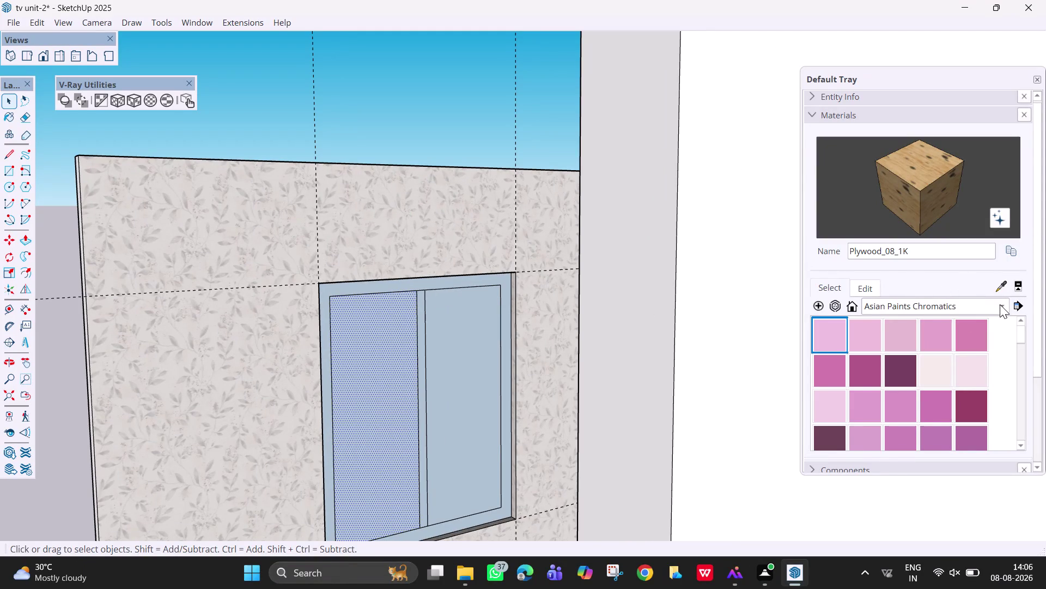
Load Glass_Sky Reflection_01 from the Glass collection as the paint material.
click(992, 308)
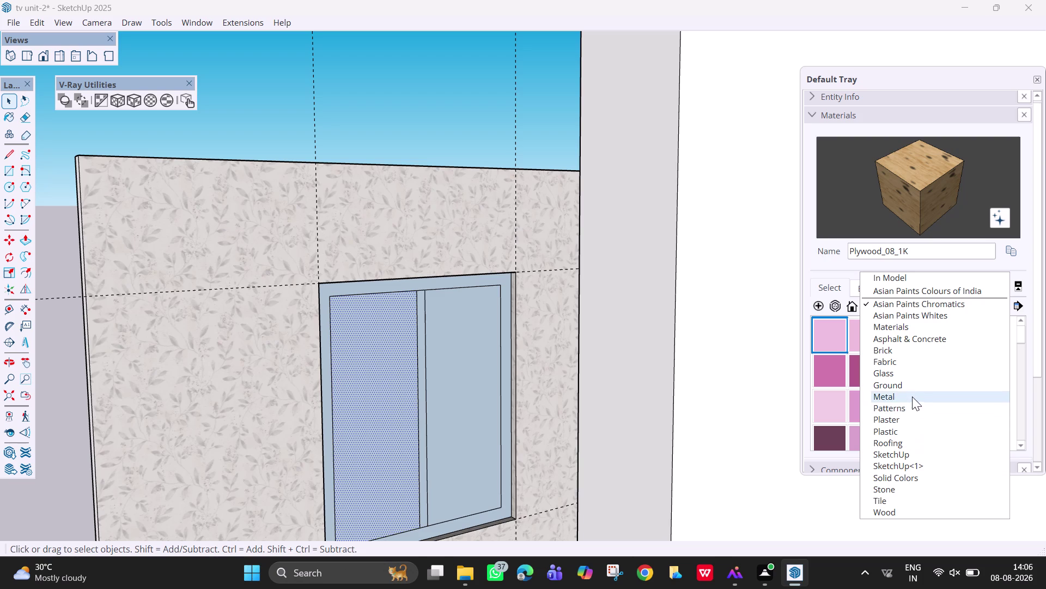
click(915, 372)
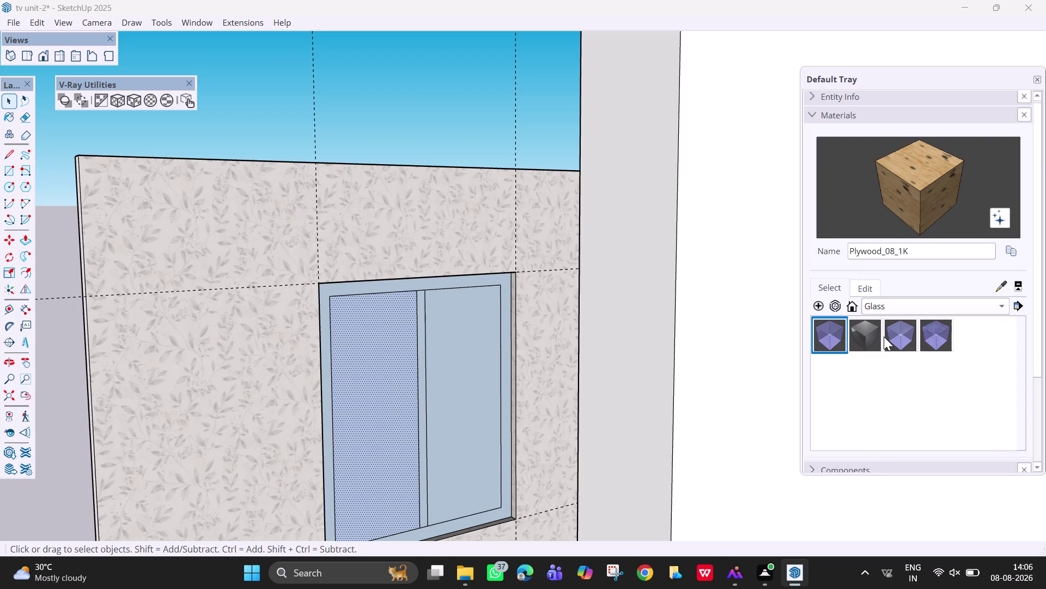
click(938, 341)
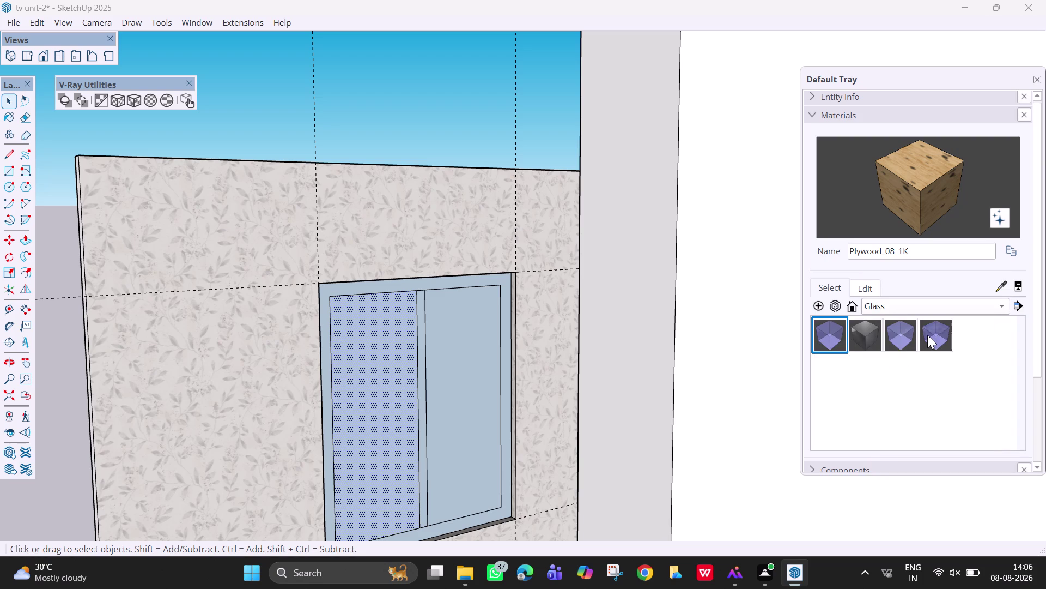
click(927, 334)
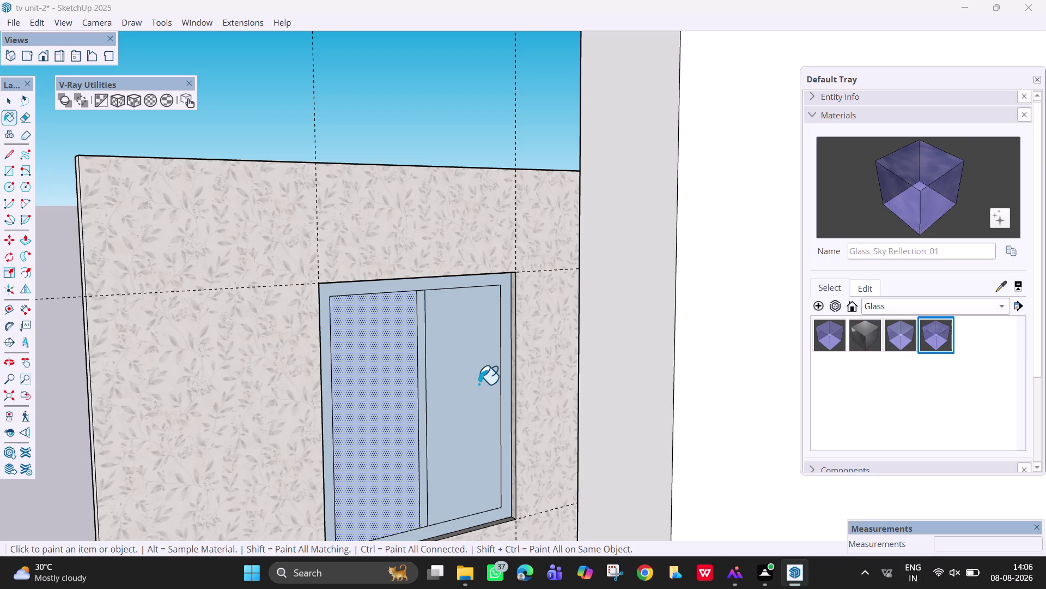
Paint the window panes with sky-reflection and basic glass, then safety glass on the left pane.
click(468, 381)
click(390, 389)
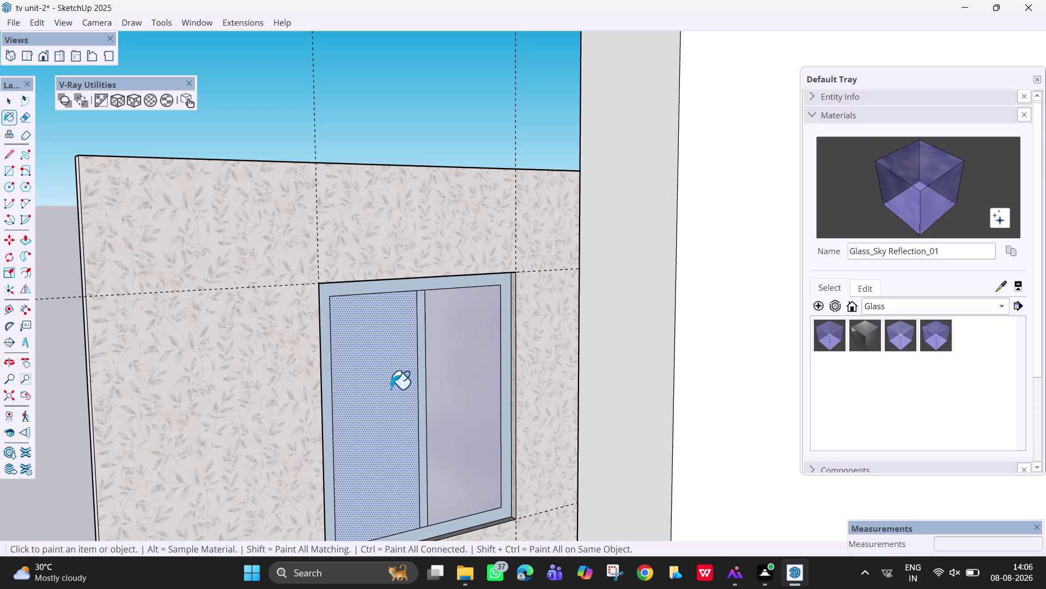
click(818, 336)
click(451, 383)
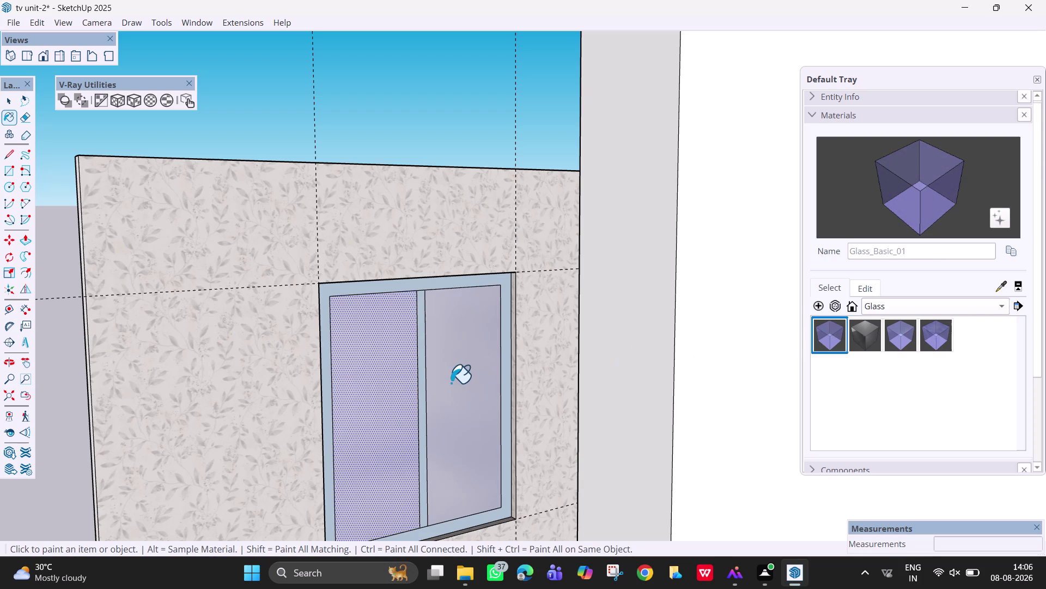
click(391, 406)
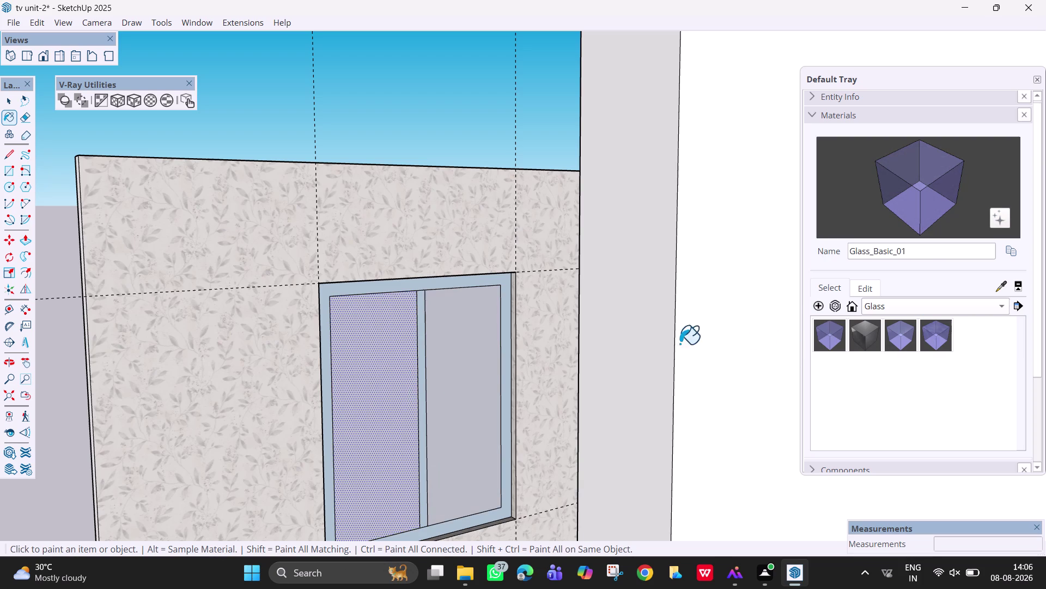
click(901, 340)
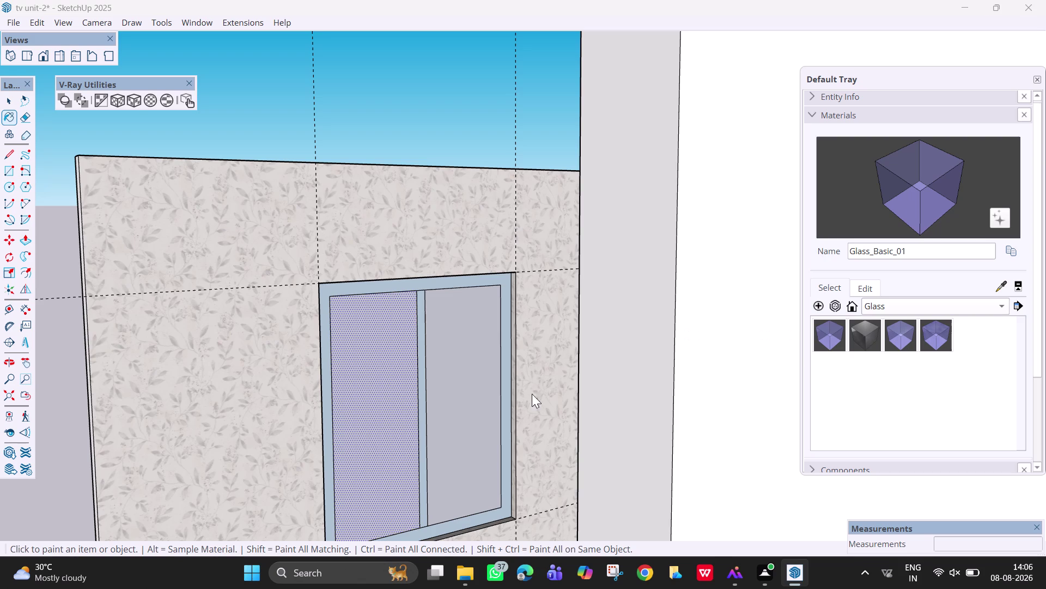
click(427, 408)
click(445, 420)
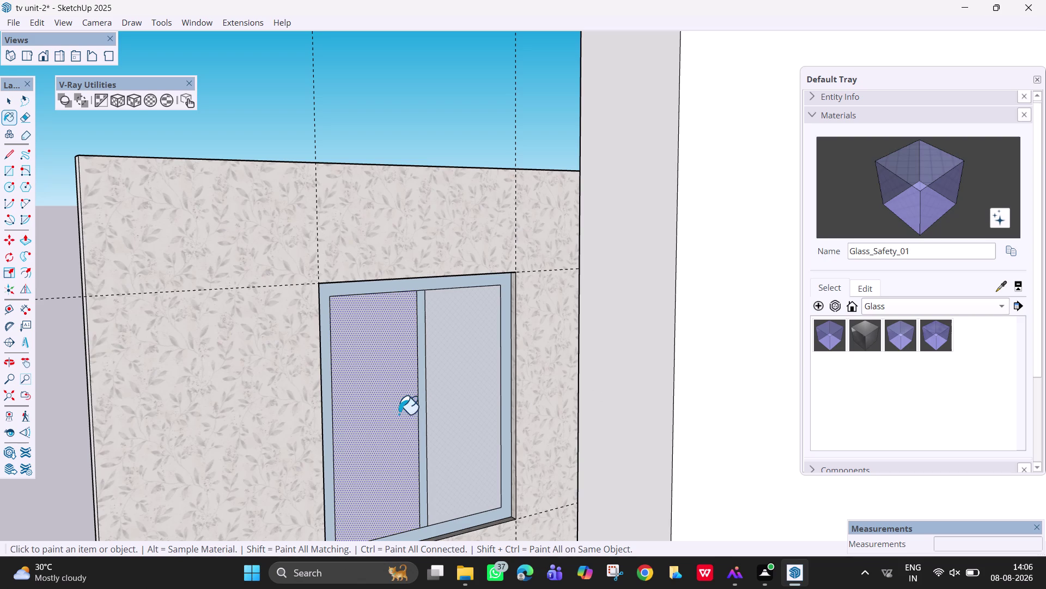
click(395, 412)
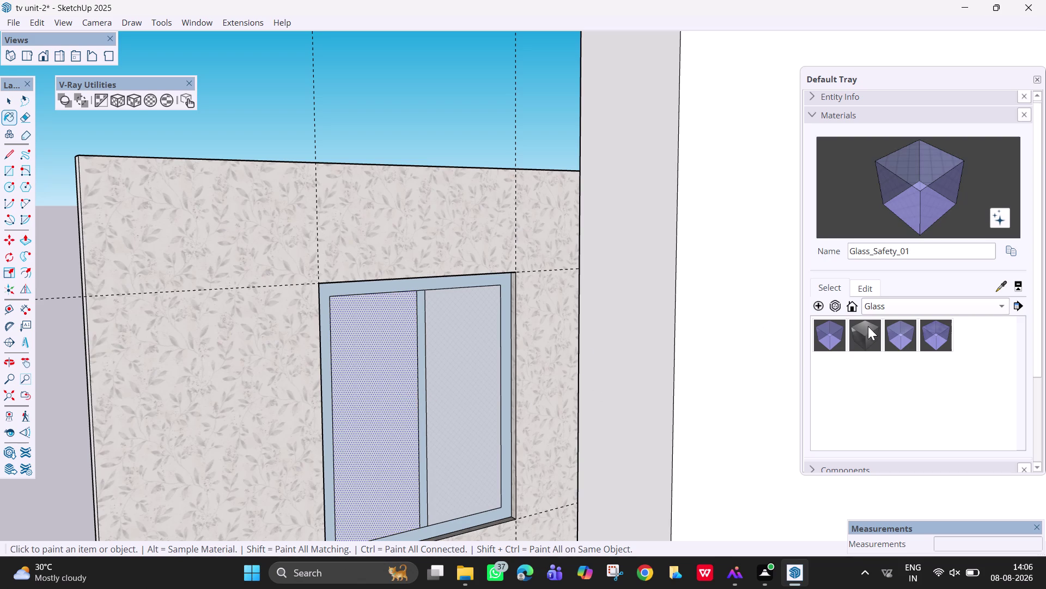
Try mirror glass on the right pane, then repaint it with Glass_Basic_01.
click(868, 326)
click(479, 370)
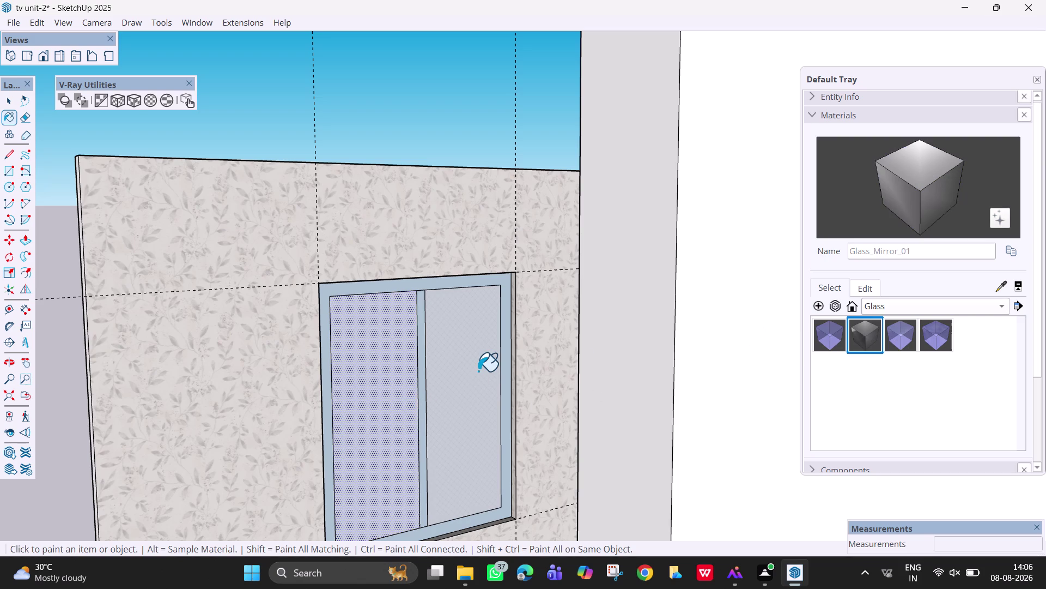
click(366, 401)
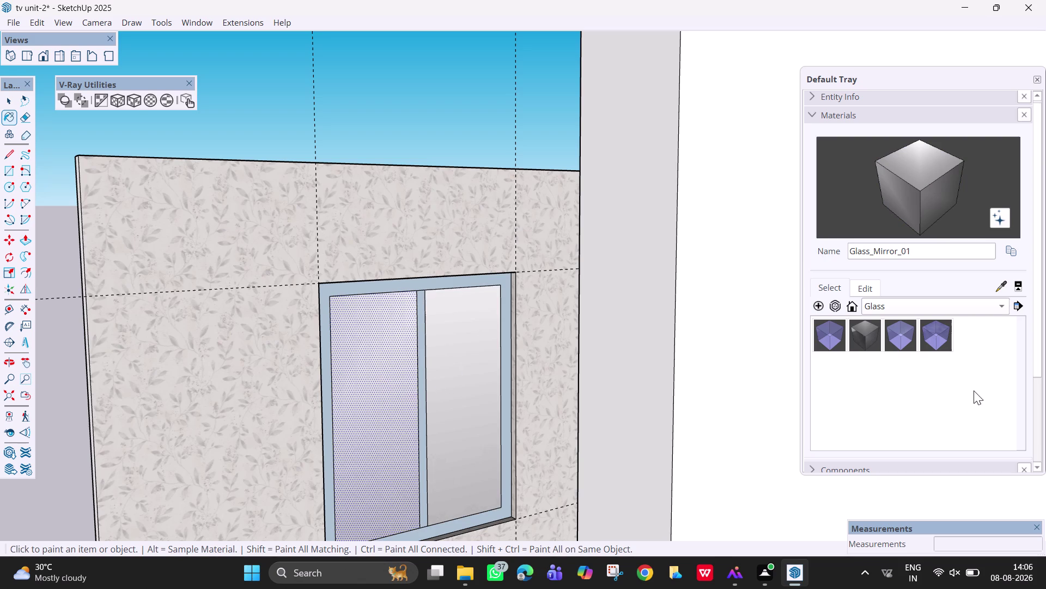
click(828, 341)
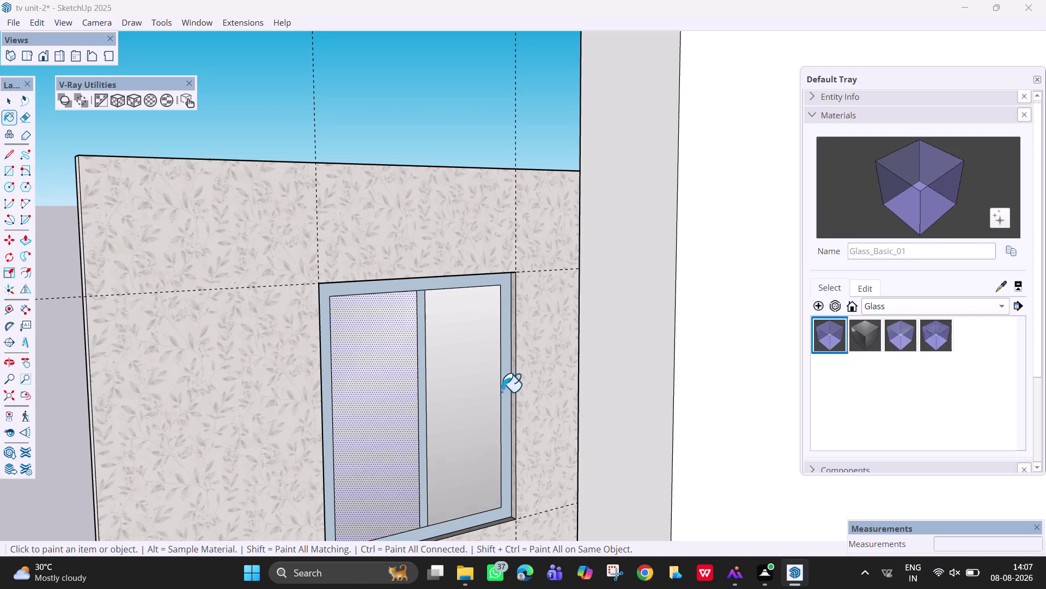
click(453, 404)
click(406, 405)
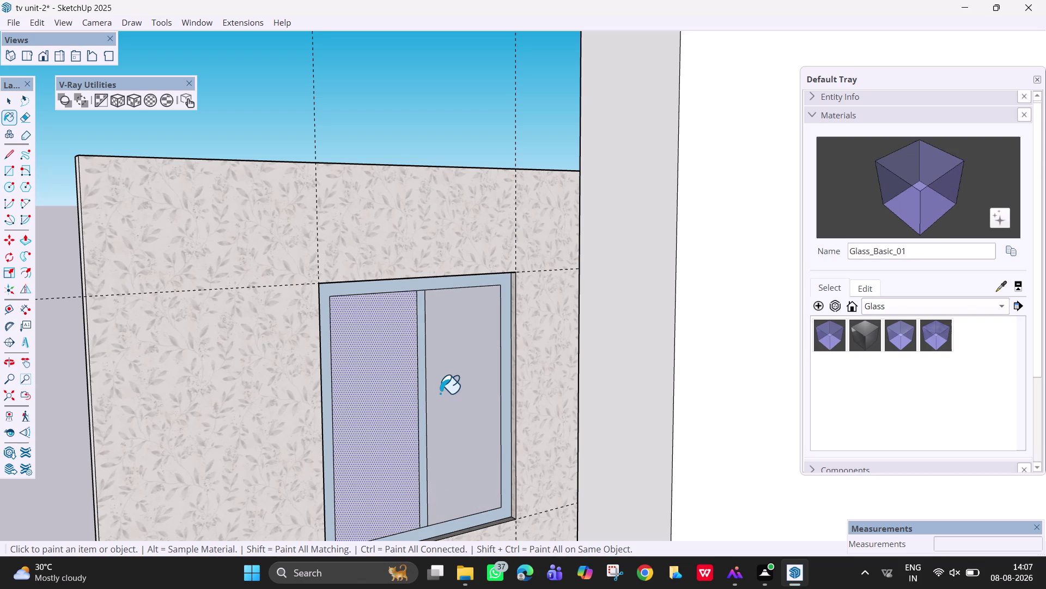
scroll(down, 3)
Switch back to Select and orbit toward the window jamb.
middle_drag(445, 391, 514, 431)
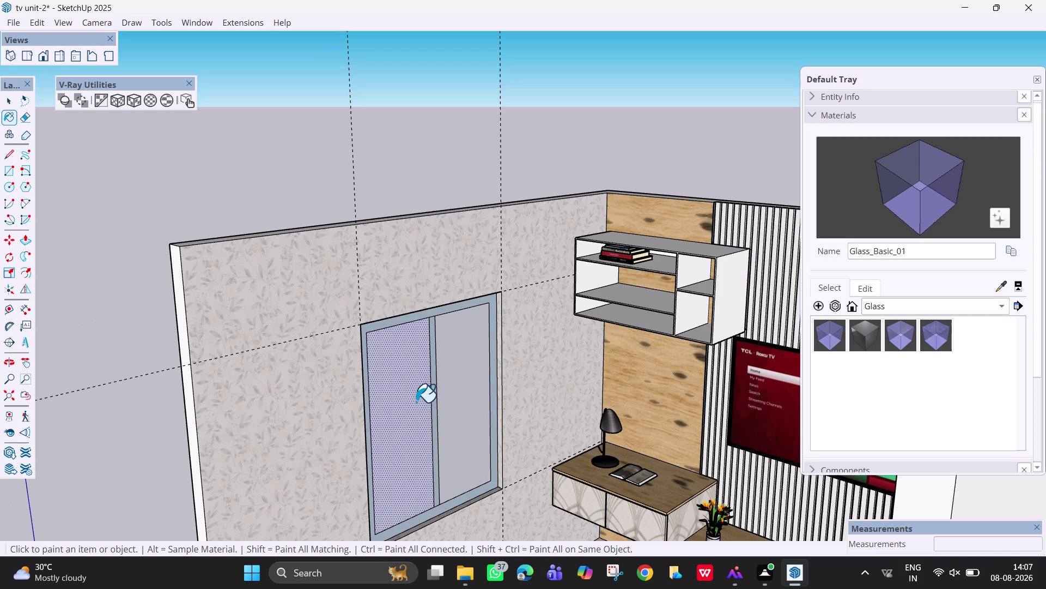
key(space)
middle_drag(434, 409, 561, 448)
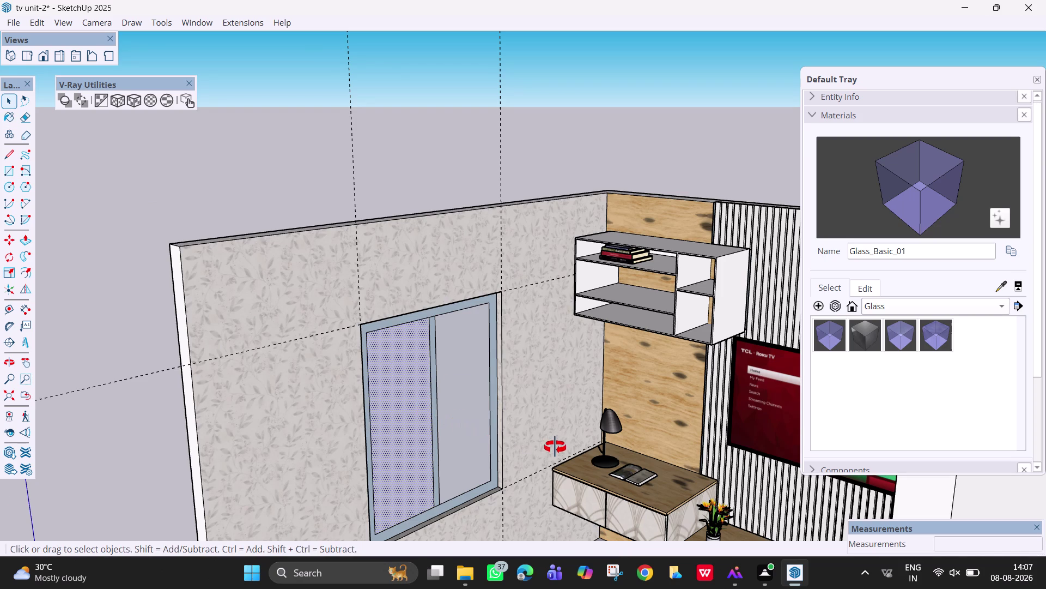
middle_drag(561, 448, 586, 456)
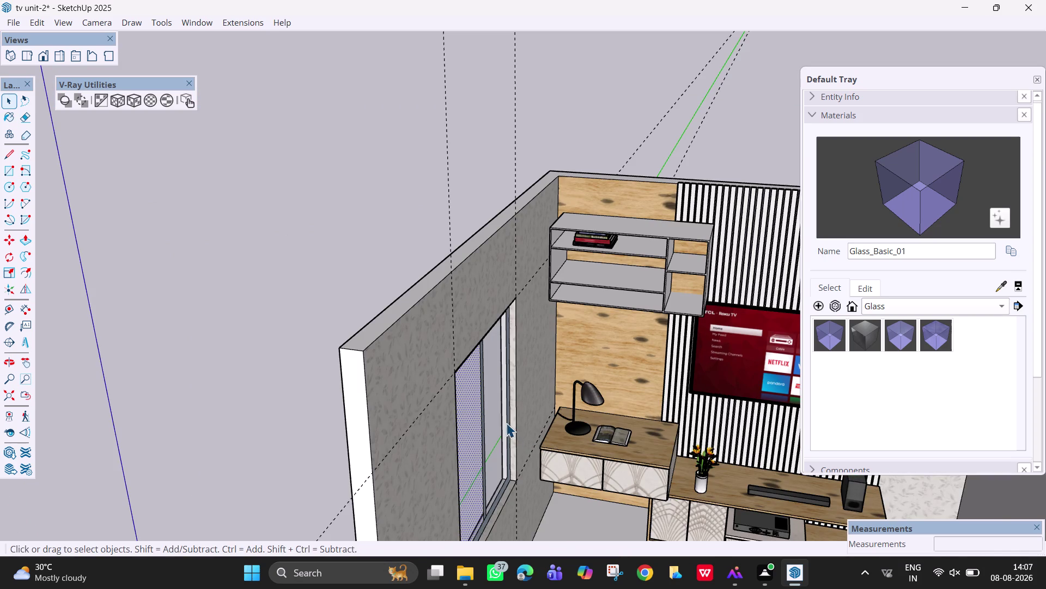
scroll(up, 3)
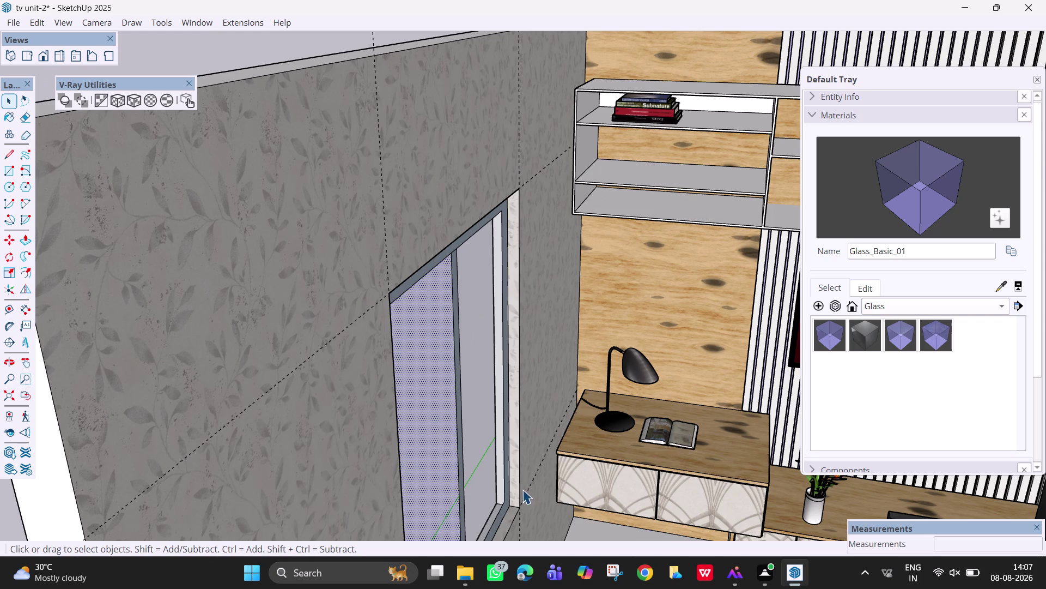
Push one window pane back 1" and repeat the same depth on the other pane.
key(p)
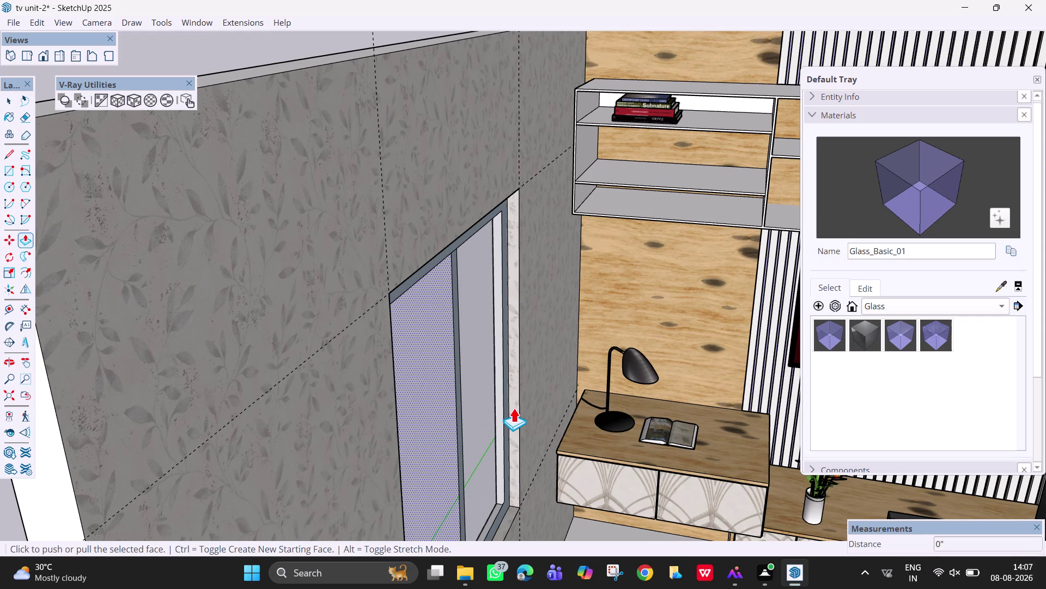
middle_drag(504, 383, 441, 346)
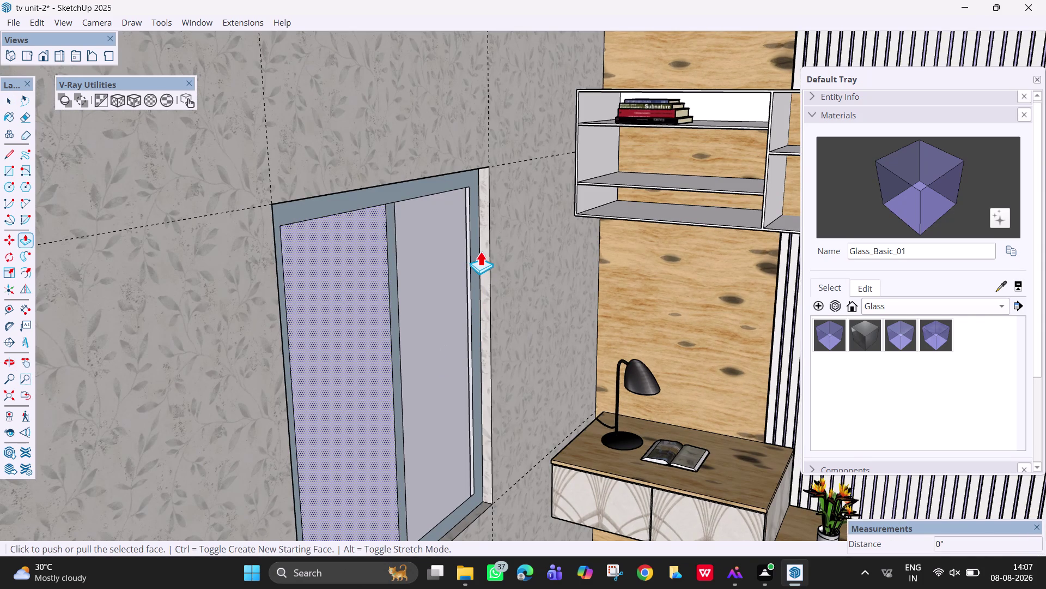
key(Escape)
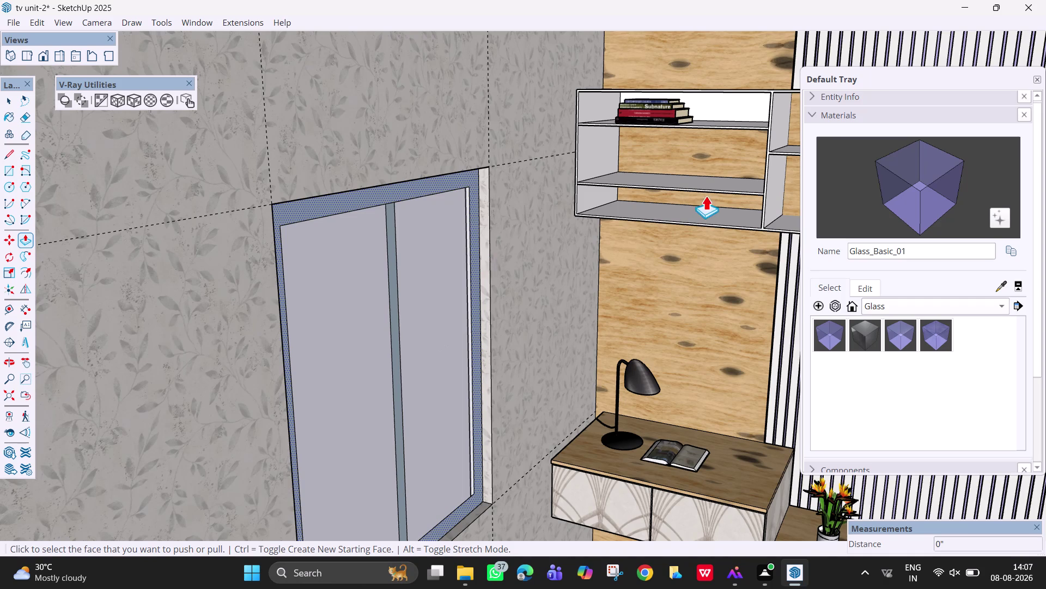
scroll(up, 3)
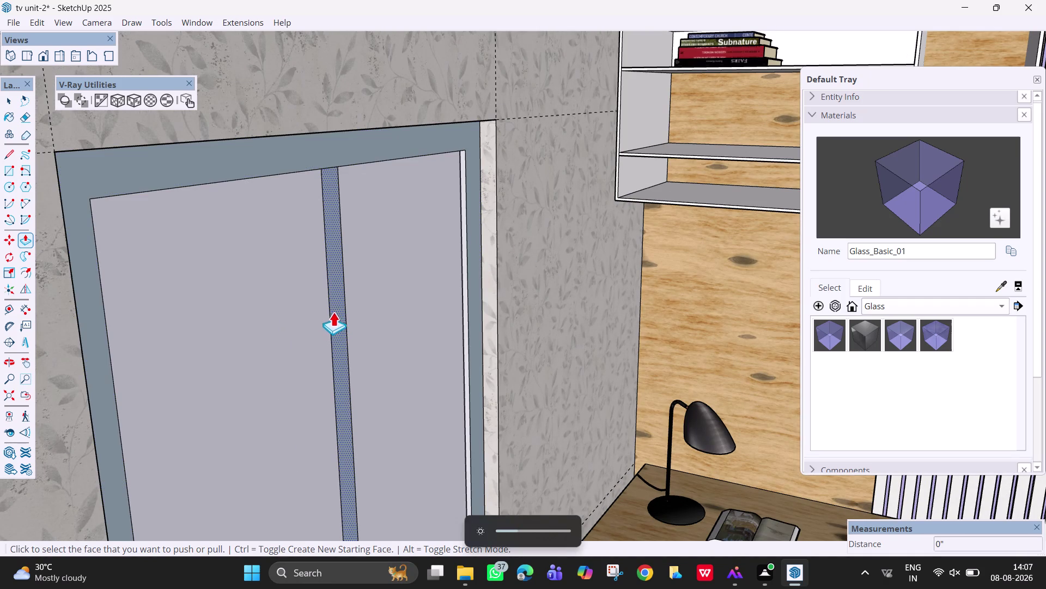
click(403, 137)
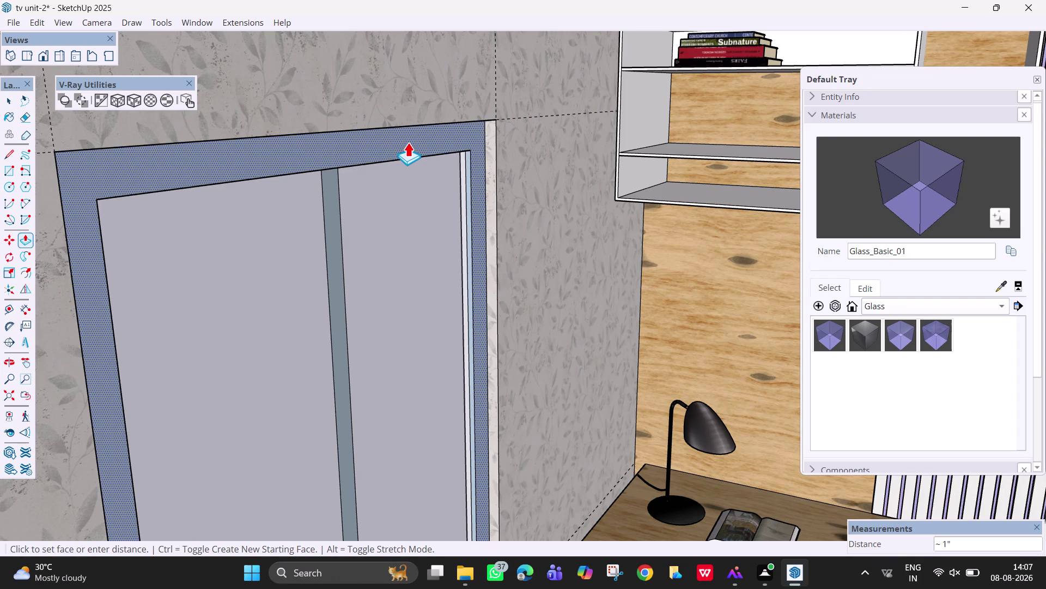
key(1)
key(Return)
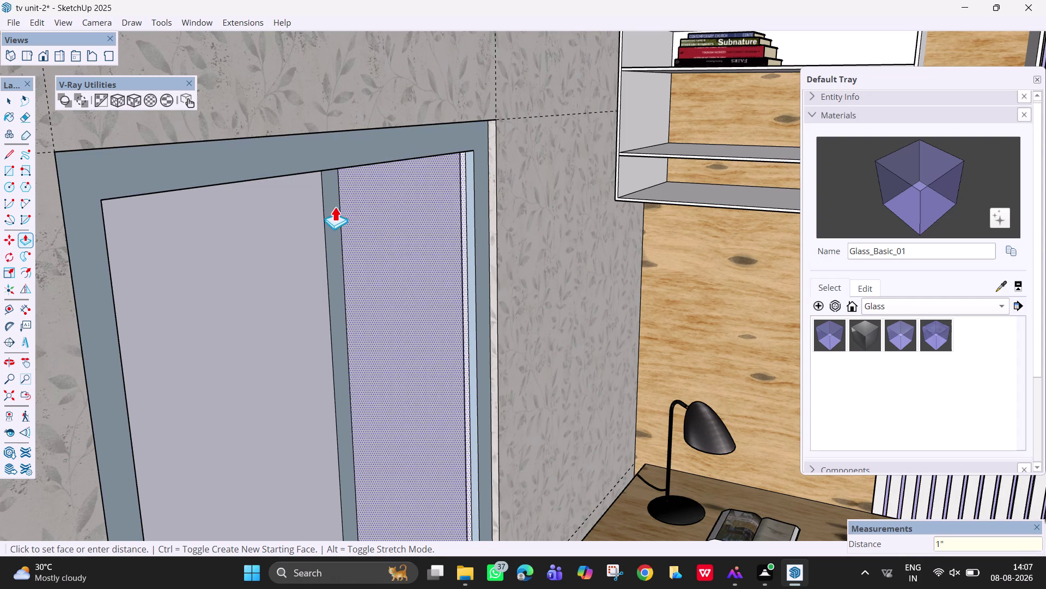
double_click(332, 217)
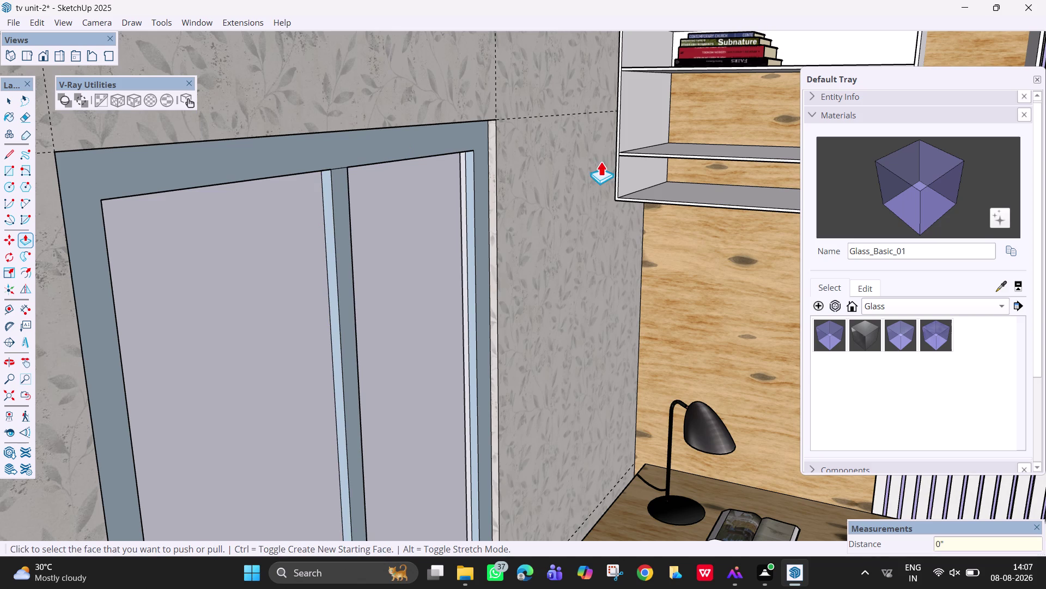
scroll(down, 3)
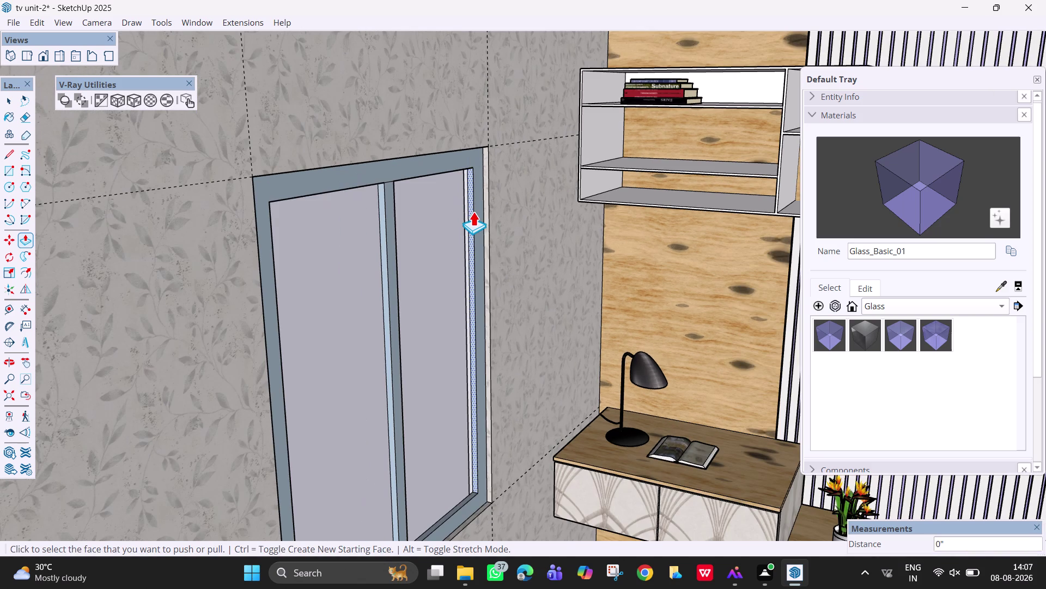
scroll(down, 3)
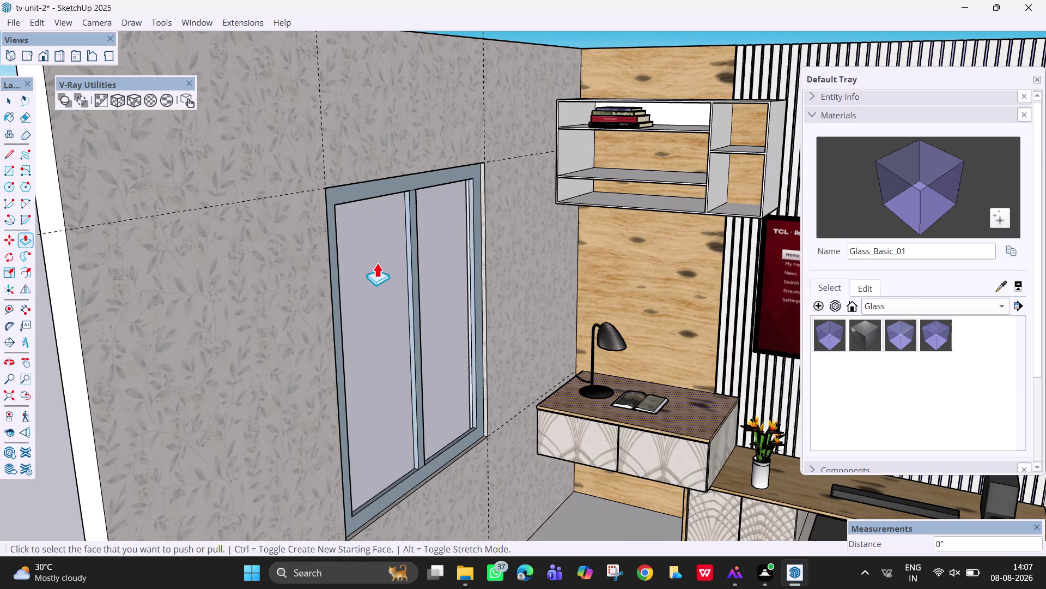
middle_drag(396, 283, 603, 352)
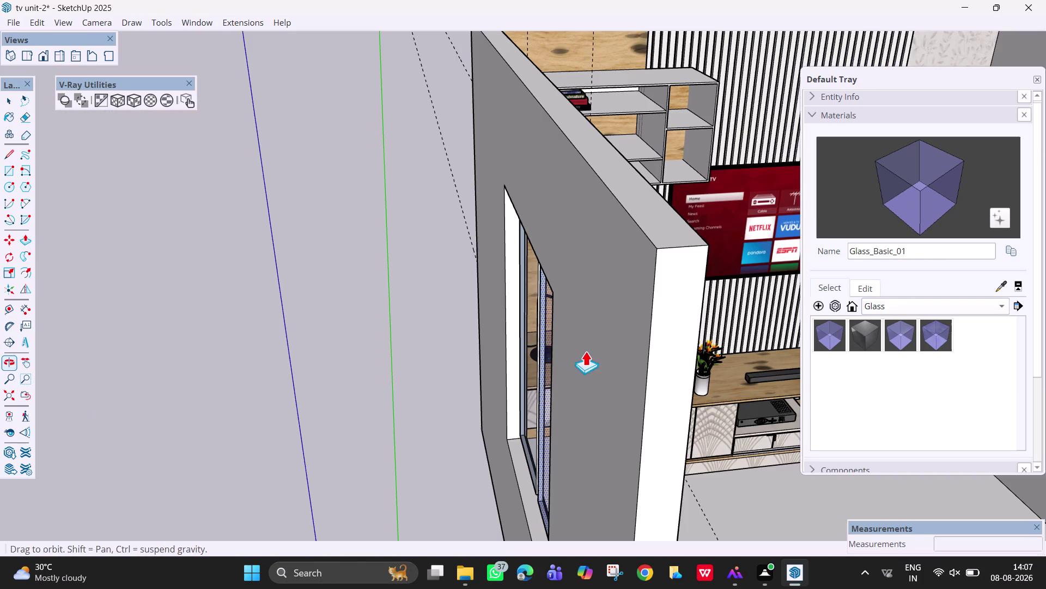
From outside, extrude the frame's inner edge and another frame face by 1".
middle_drag(525, 321, 637, 338)
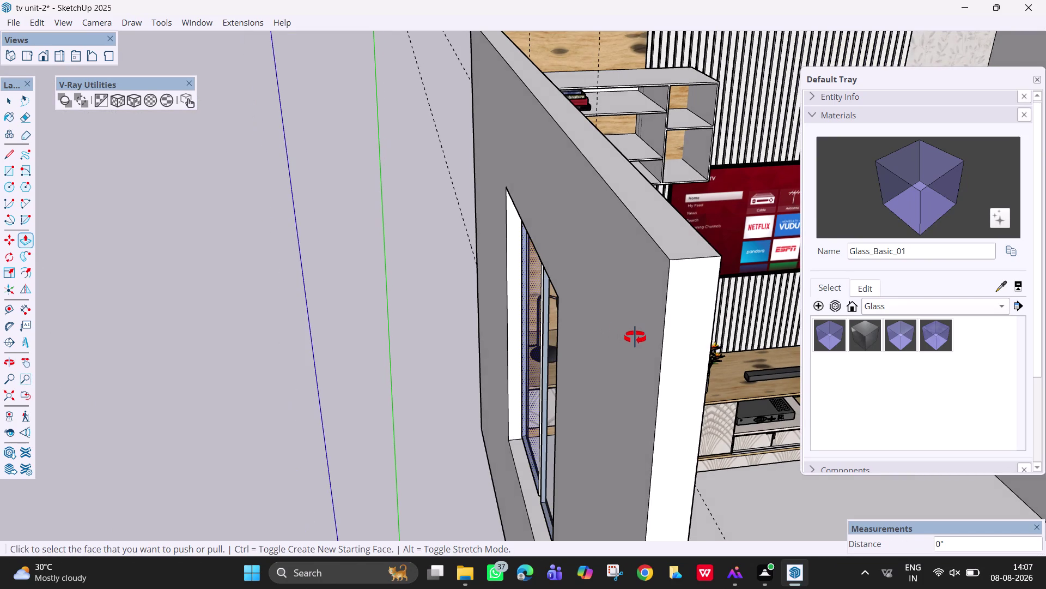
middle_drag(637, 339, 656, 338)
scroll(up, 3)
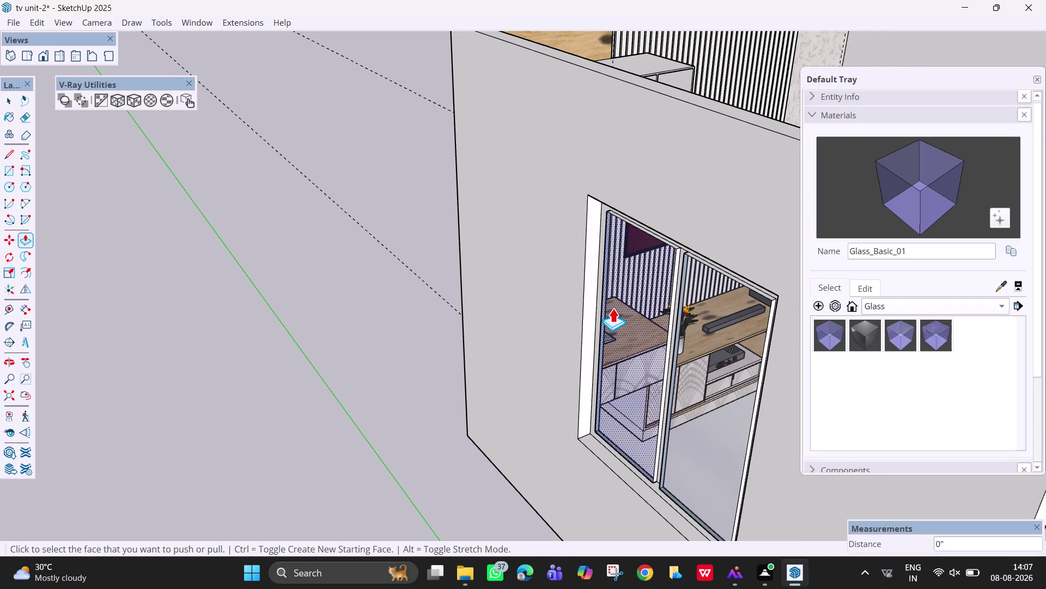
scroll(up, 3)
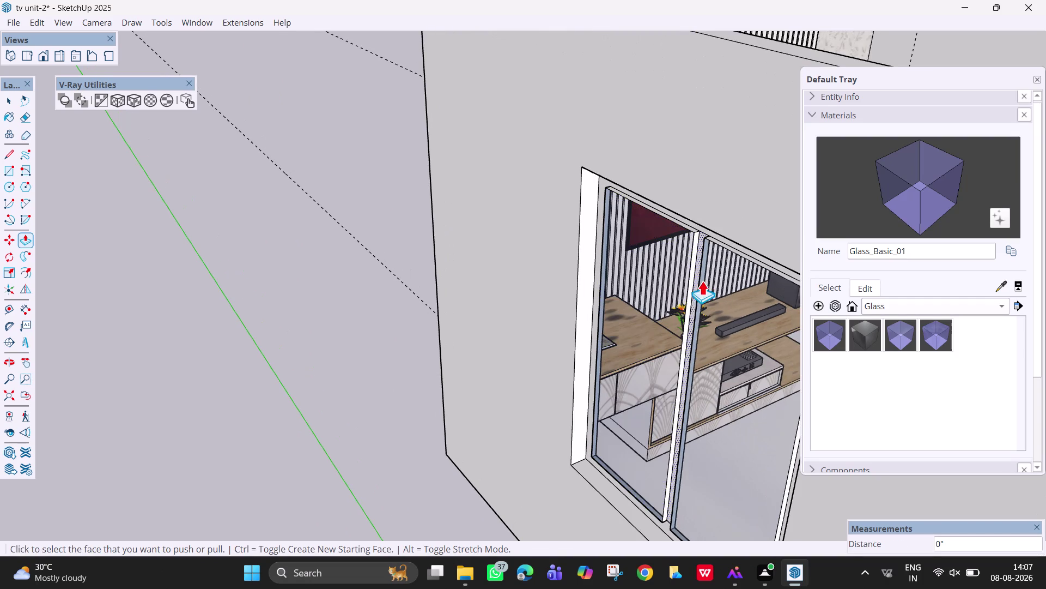
click(592, 441)
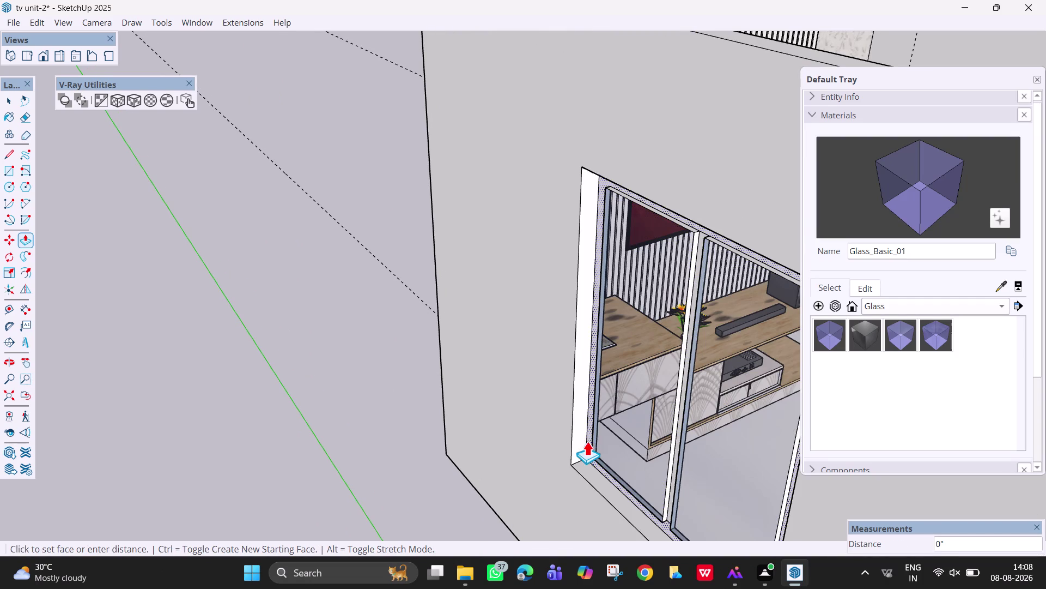
key(1)
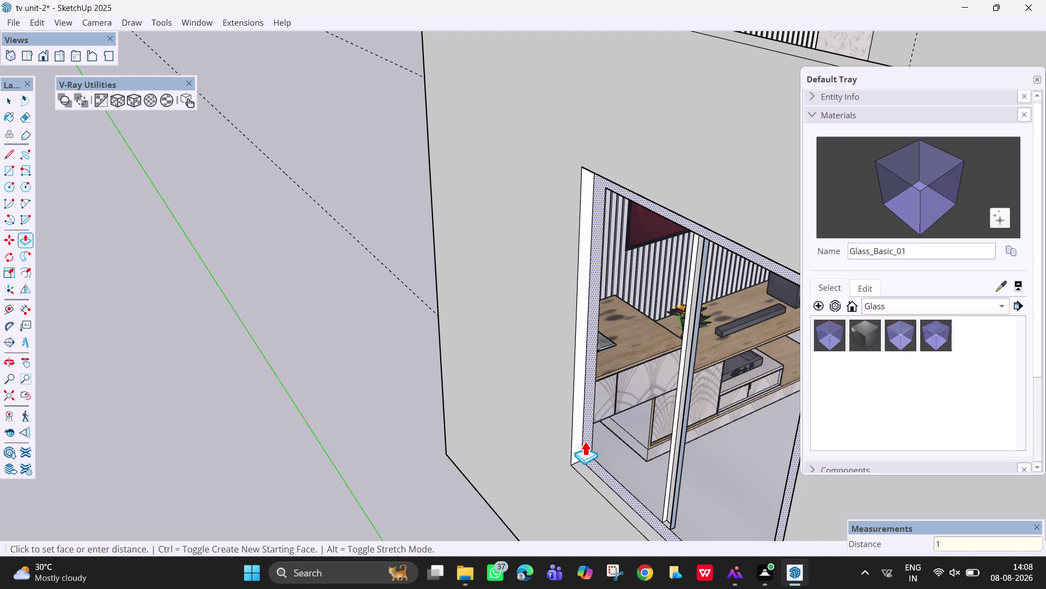
key(Return)
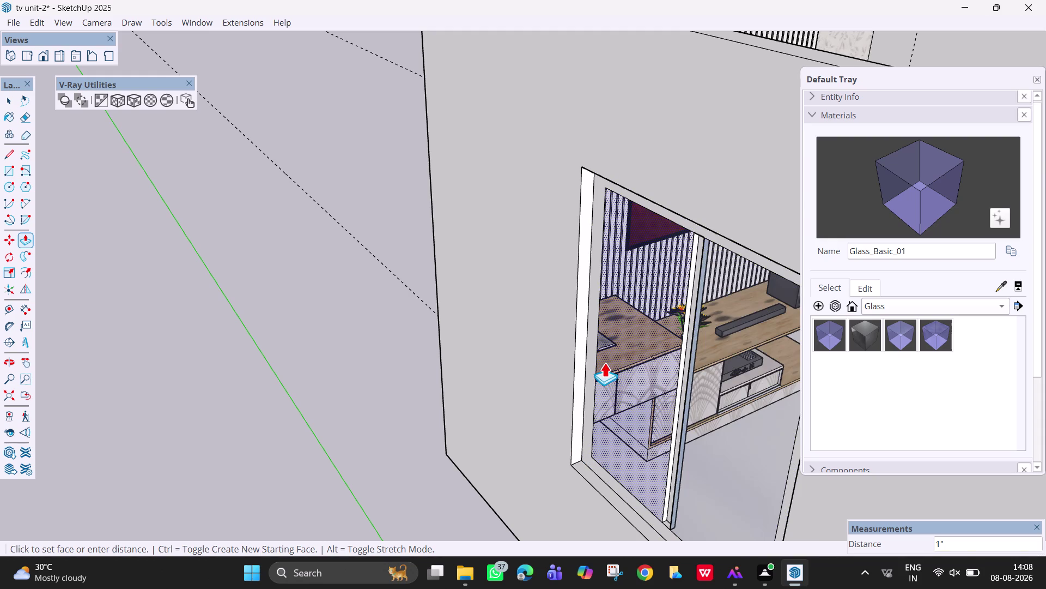
middle_drag(604, 360, 697, 347)
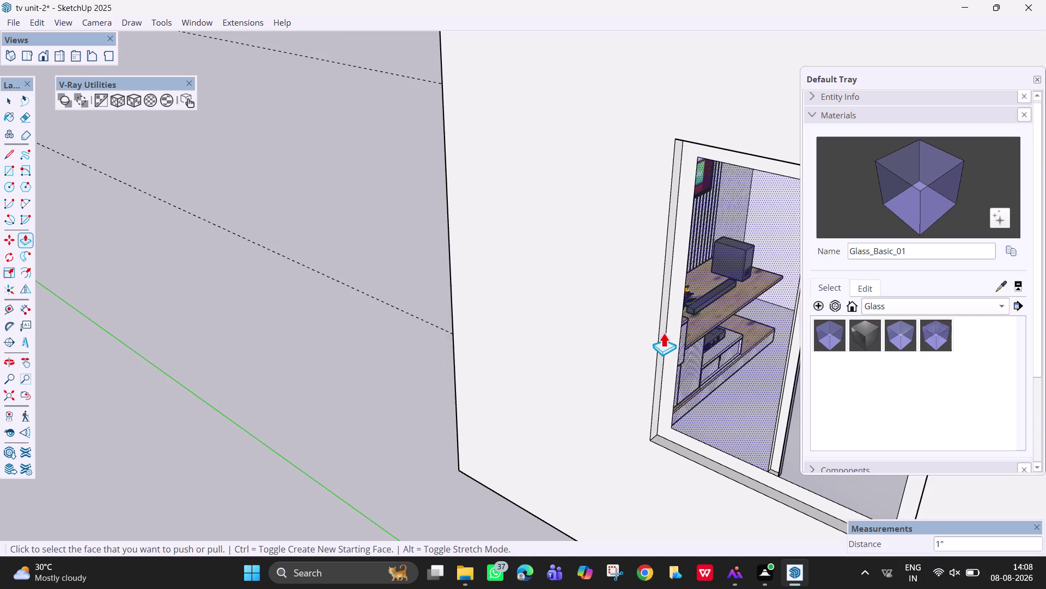
click(668, 398)
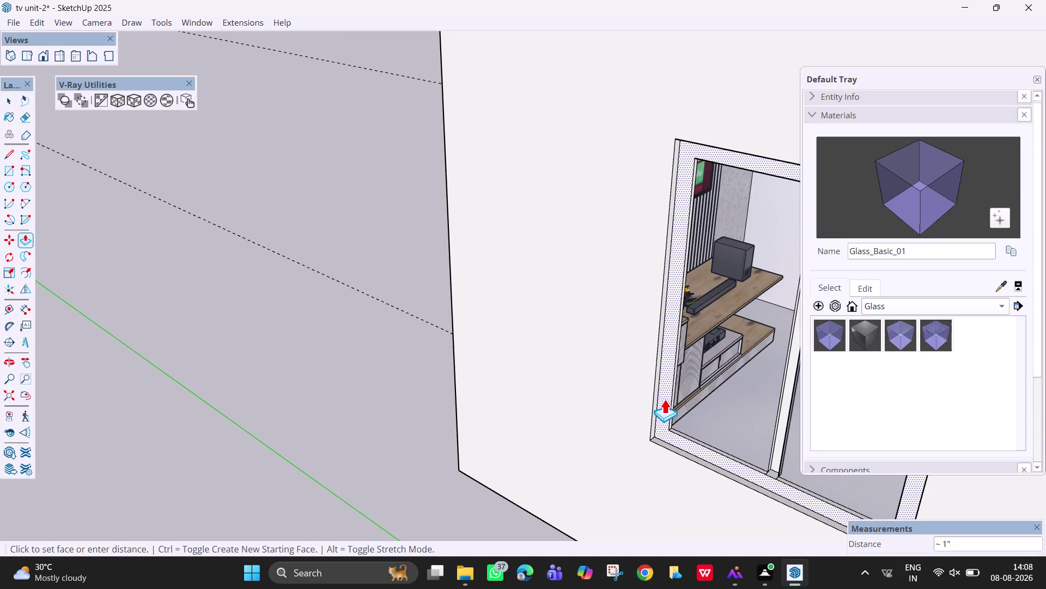
key(1)
key(Return)
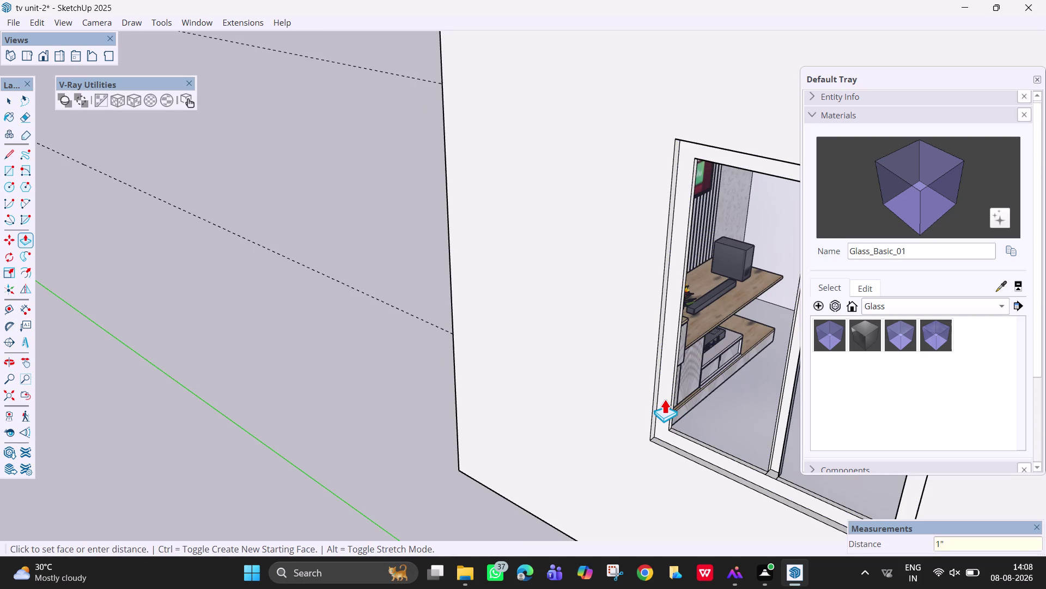
Extrude the lower right frame edge 1", then undo the repeated sill extrusions.
click(778, 439)
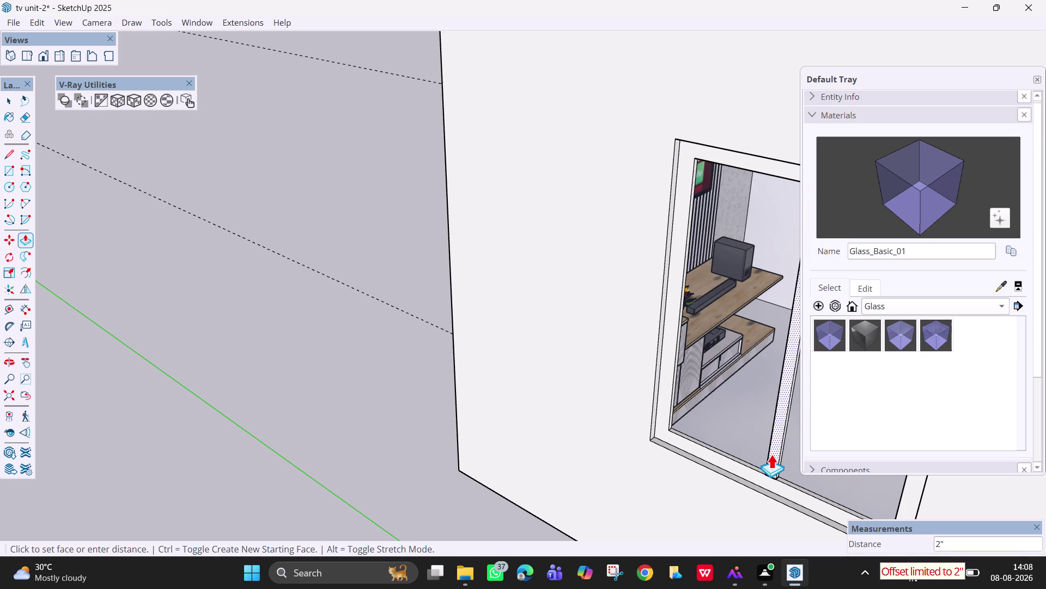
key(1)
key(Return)
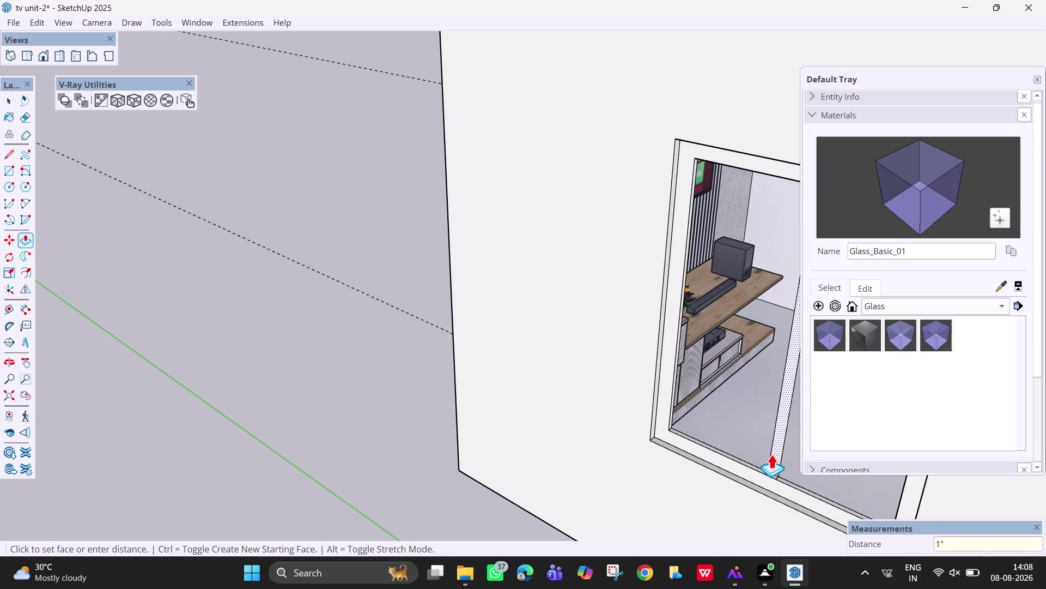
double_click(733, 458)
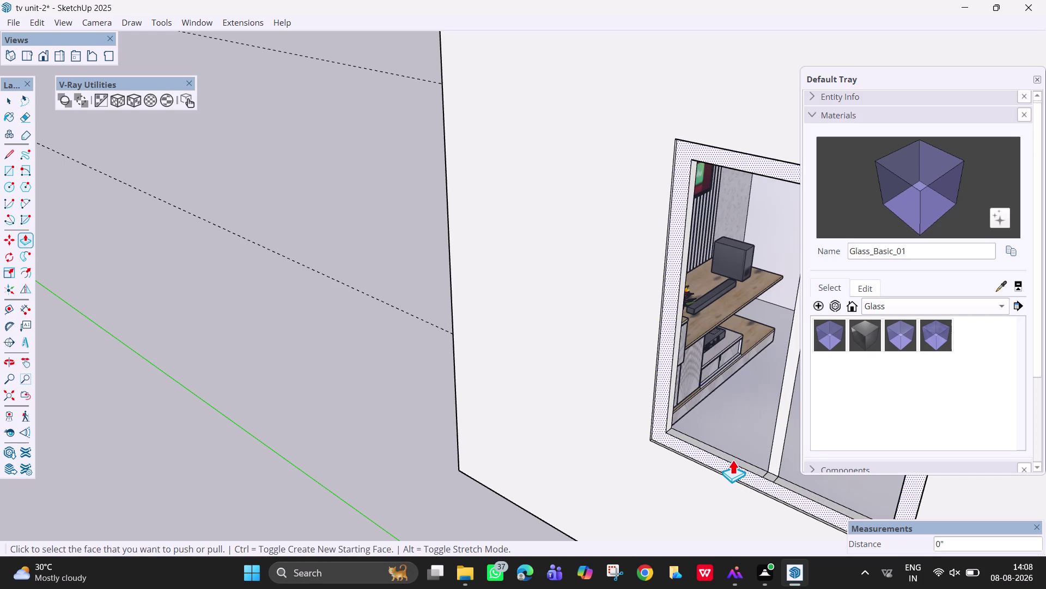
double_click(732, 459)
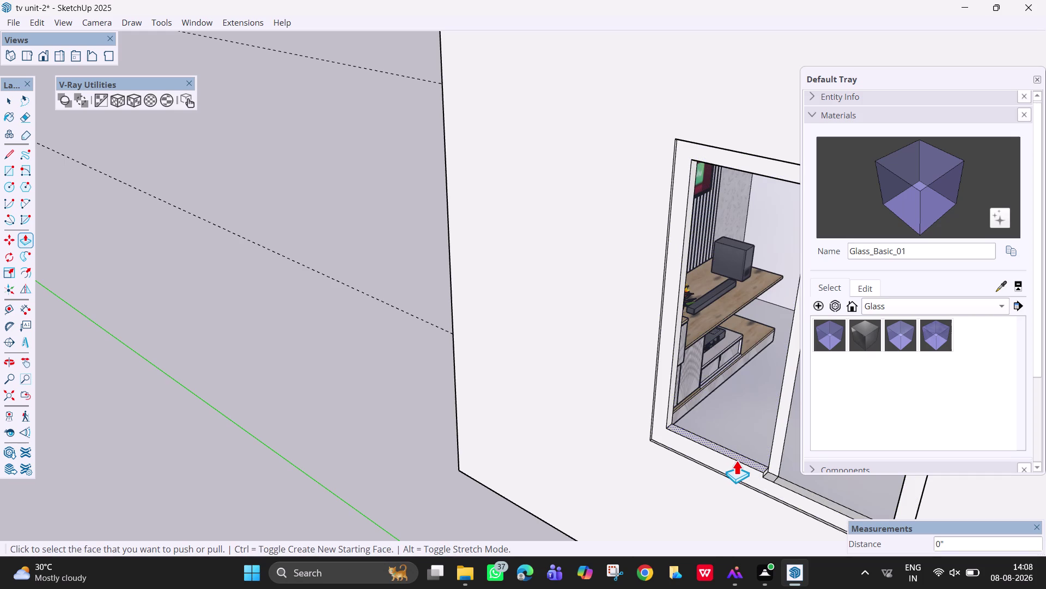
key(ctrl+z)
key(ctrl+z)
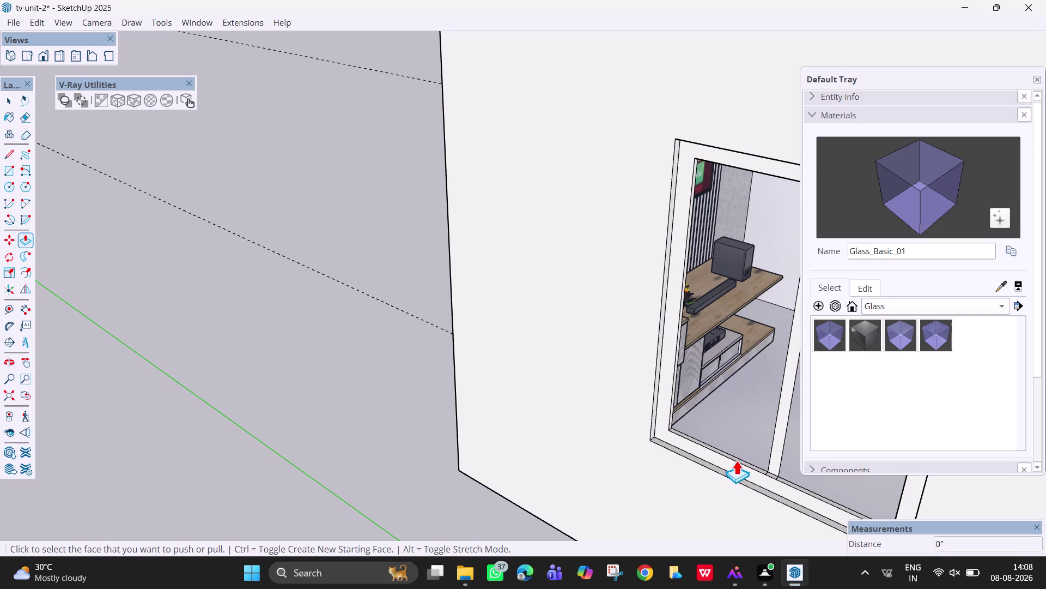
key(ctrl+z)
key(ctrl+z)
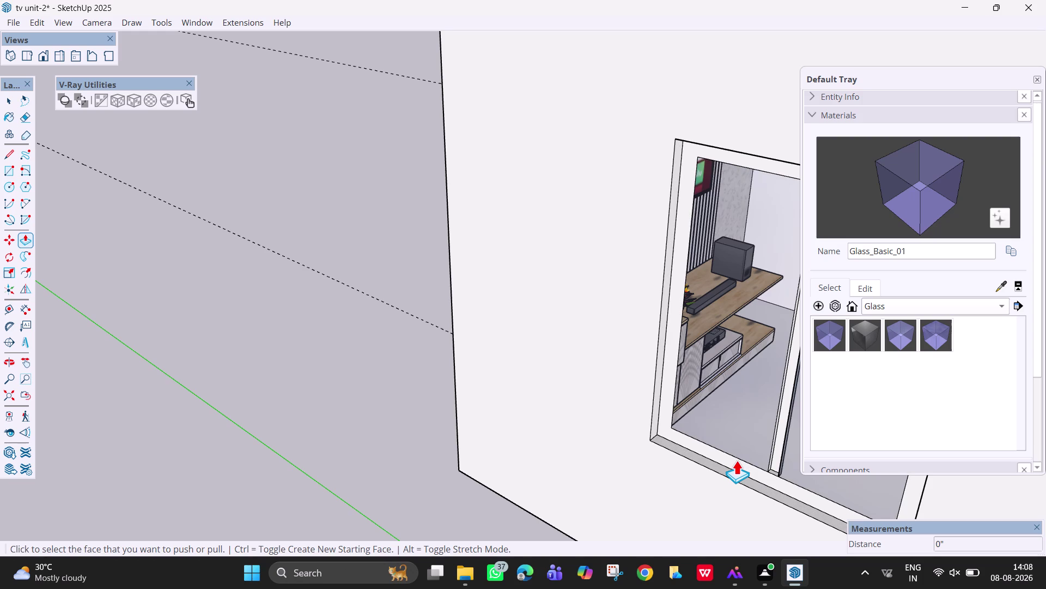
key(ctrl+z)
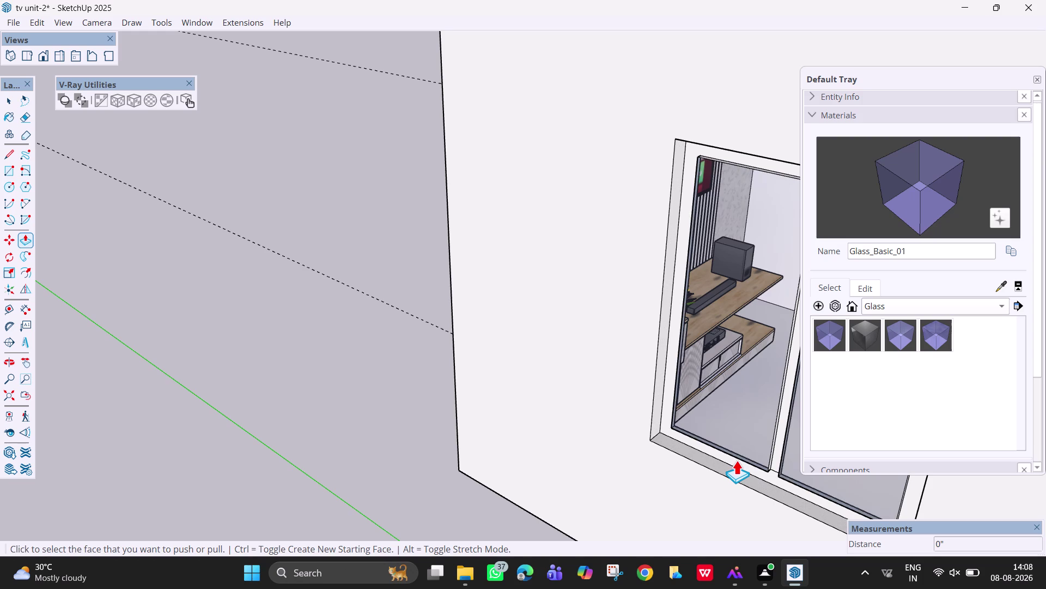
Push/pull the remaining frame edge to its depth.
click(668, 373)
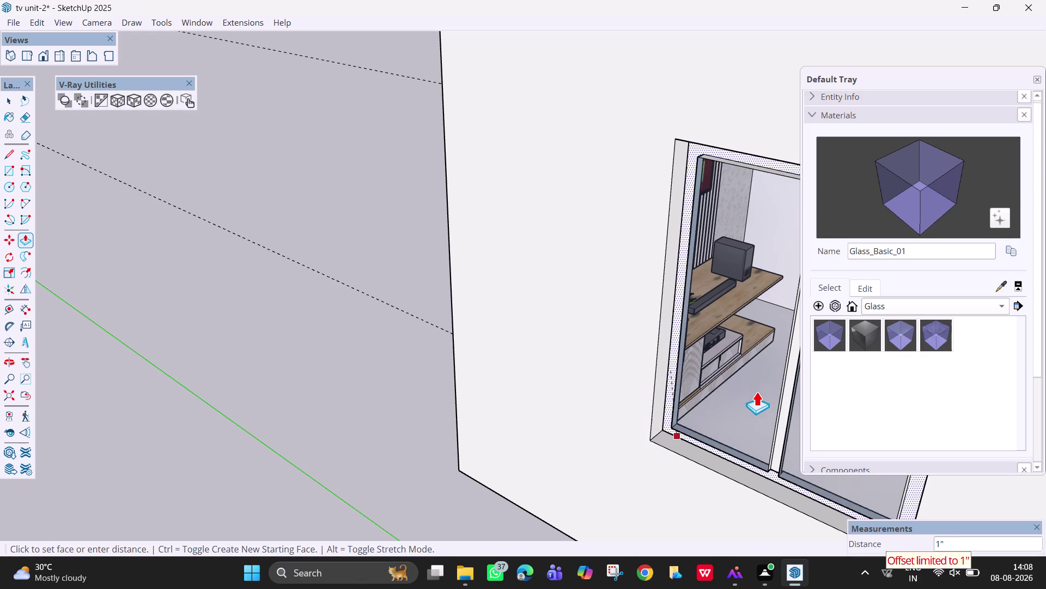
click(648, 406)
key(Escape)
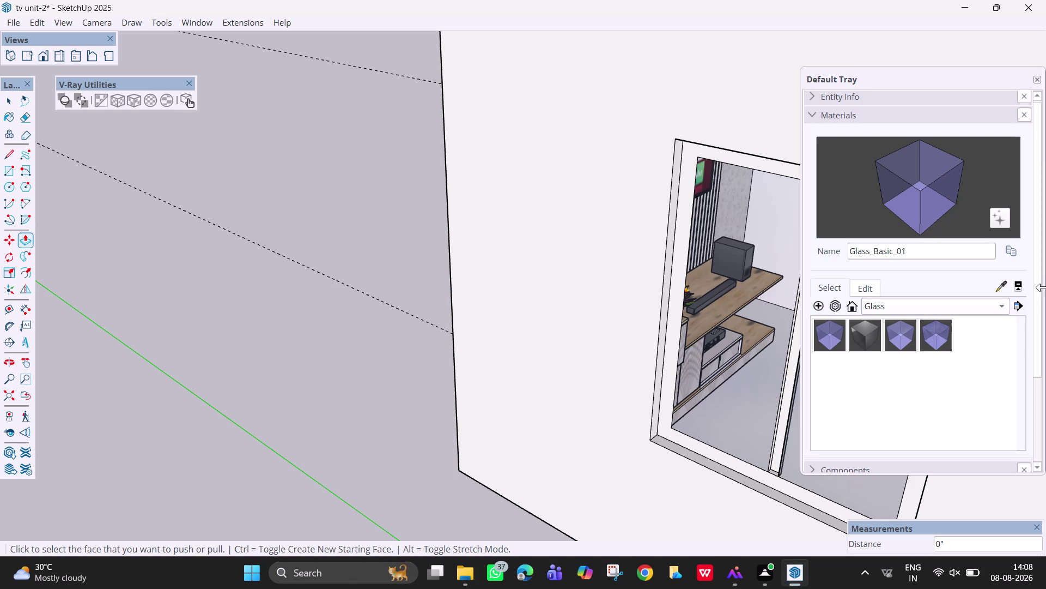
click(1038, 79)
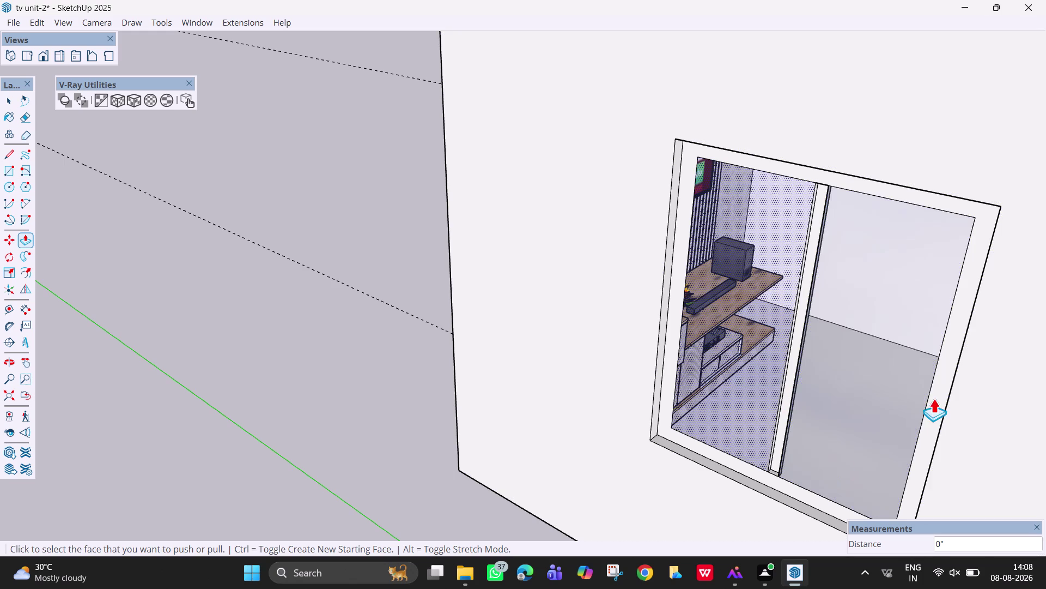
scroll(down, 3)
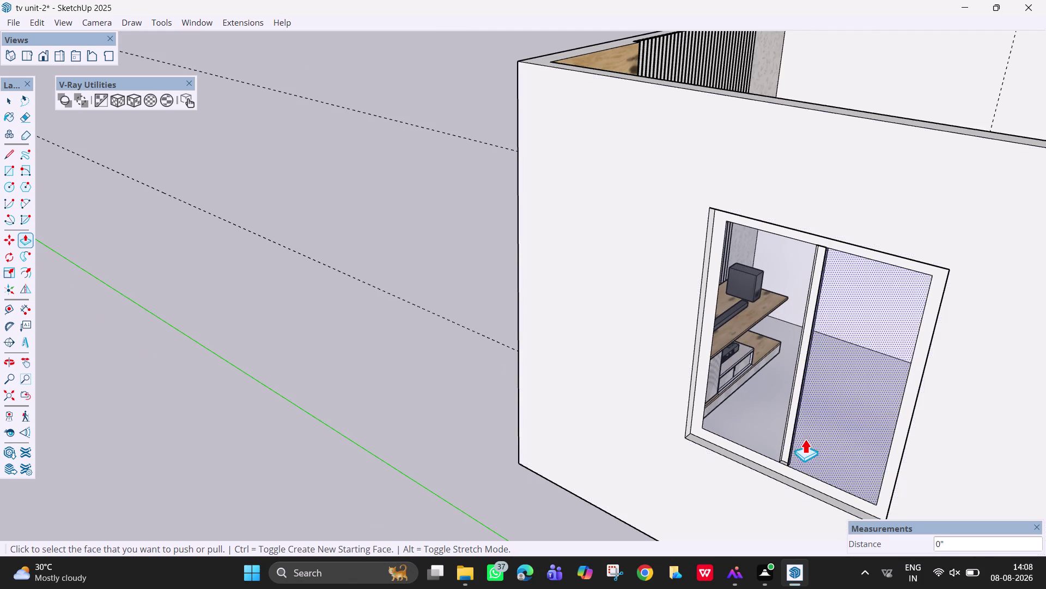
Orbit to the window's other side and extrude the middle divider 1".
middle_drag(803, 440, 917, 495)
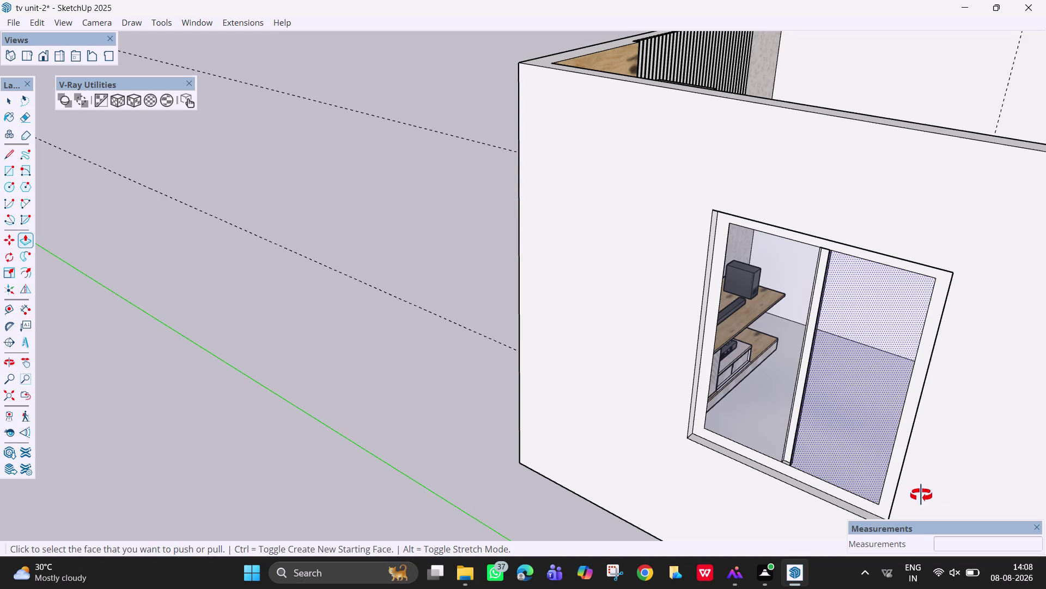
middle_drag(918, 495, 935, 488)
scroll(up, 3)
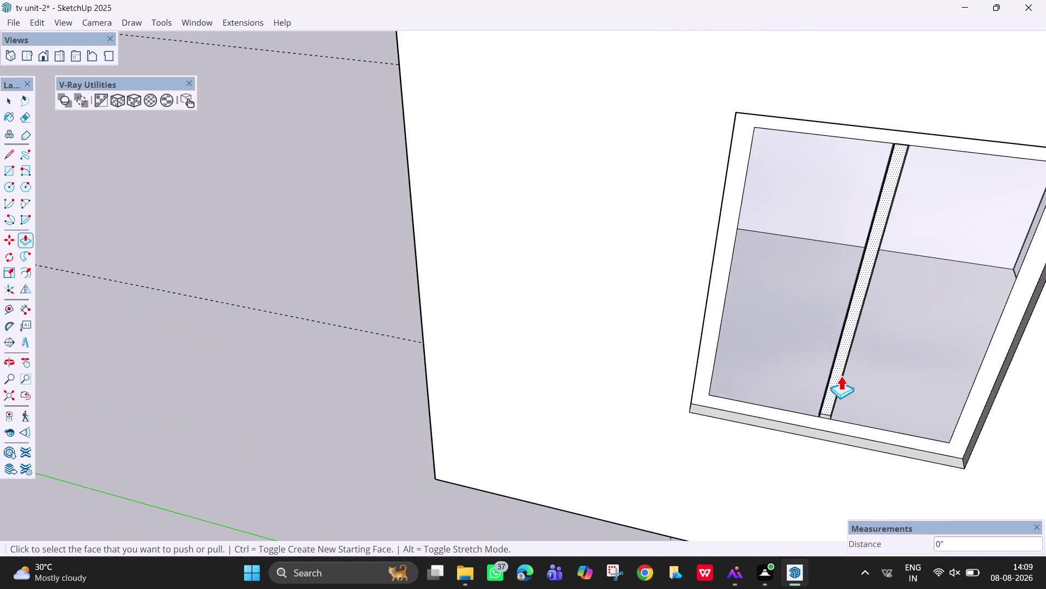
click(875, 234)
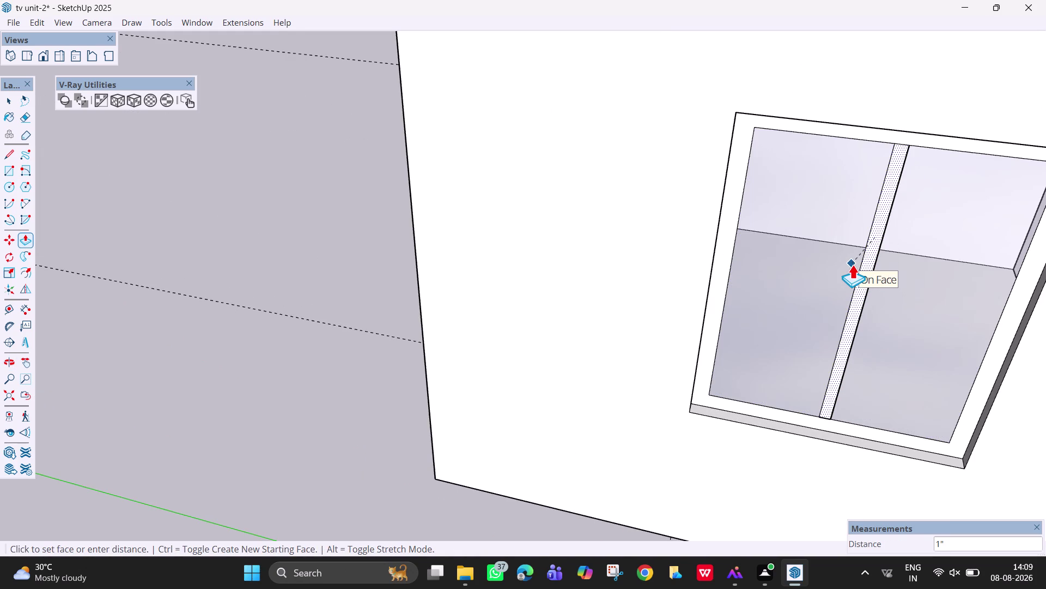
click(853, 263)
scroll(down, 3)
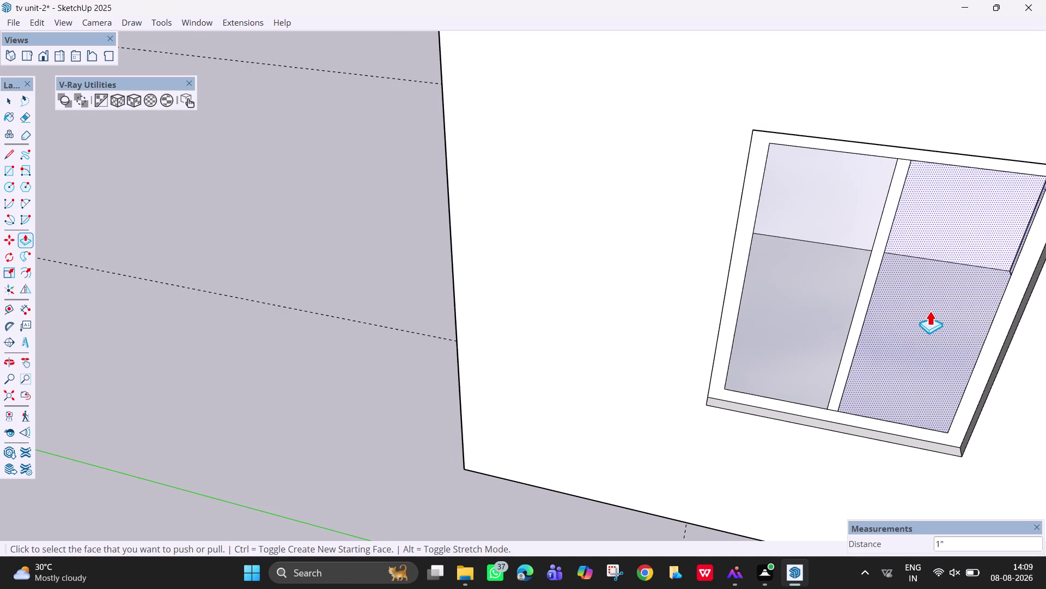
scroll(down, 3)
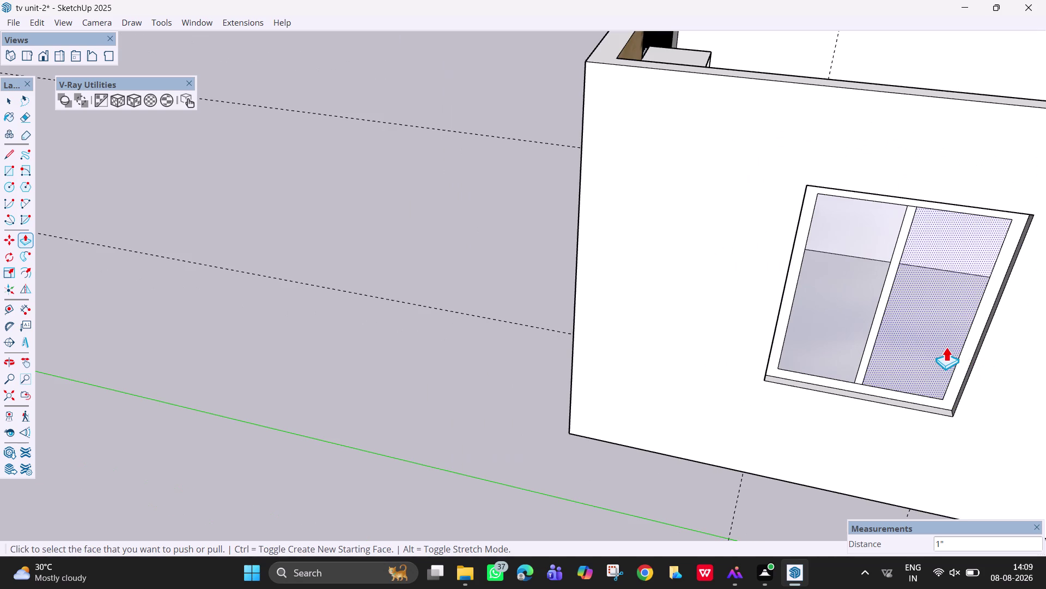
Pan and orbit to the window wall, then erase the stray guide lines beside the room.
key(h)
drag(948, 347, 600, 252)
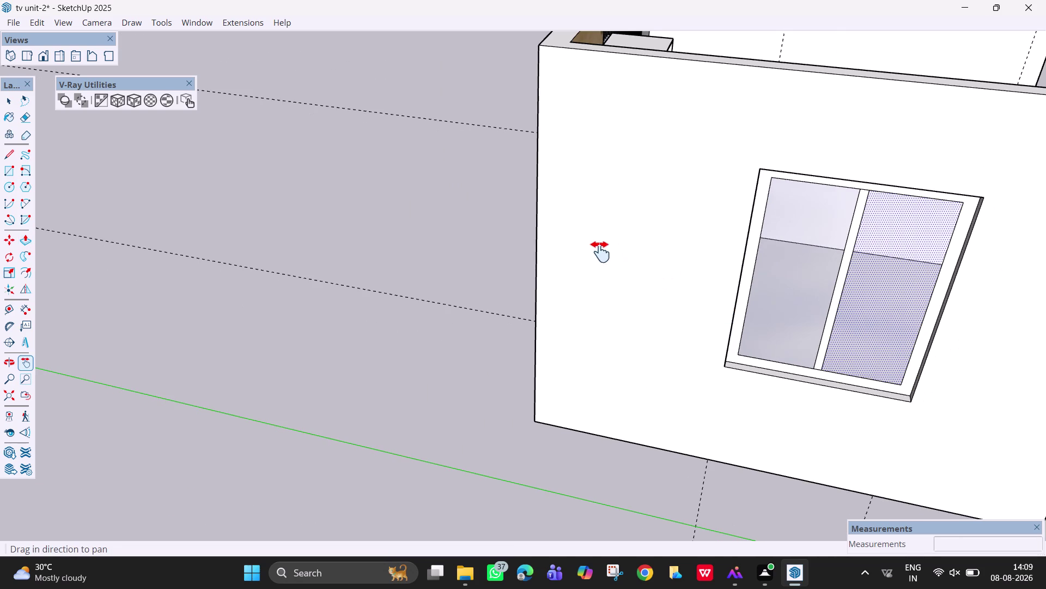
drag(600, 252, 586, 250)
middle_drag(798, 251, 643, 250)
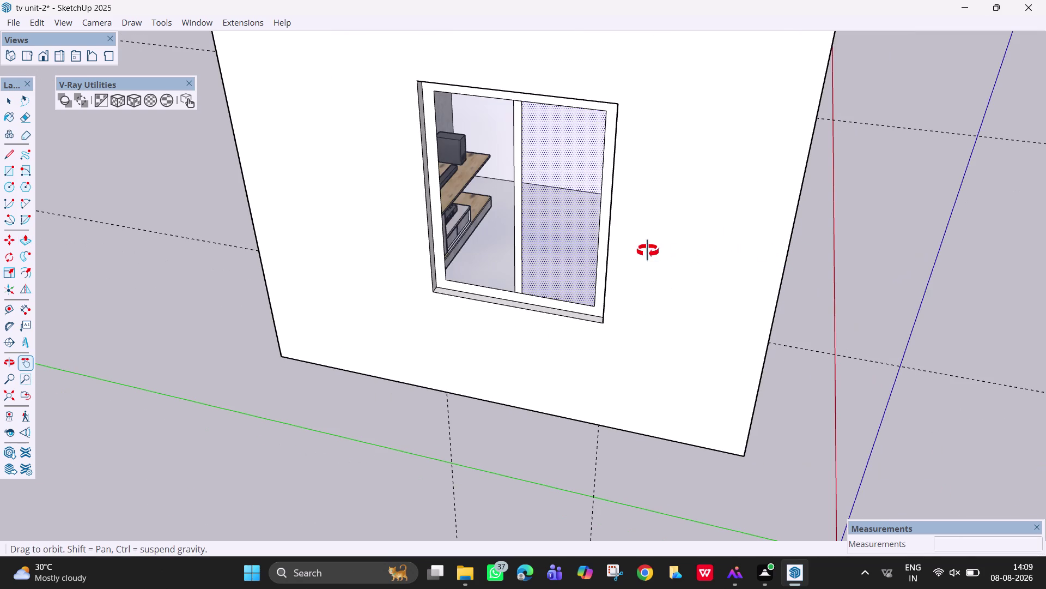
middle_drag(643, 249, 593, 247)
middle_drag(767, 206, 650, 215)
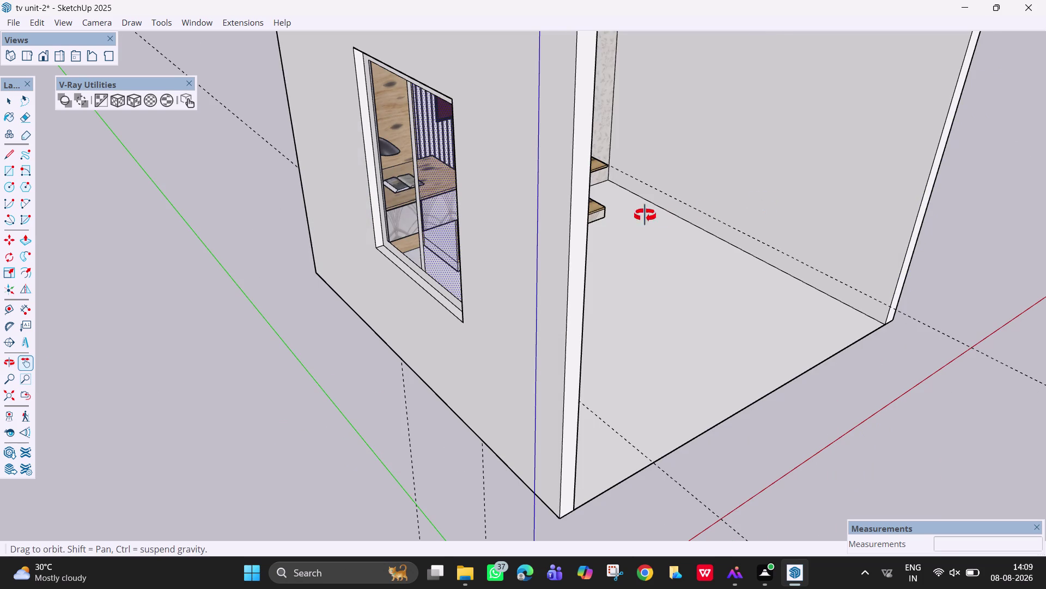
middle_drag(649, 215, 524, 223)
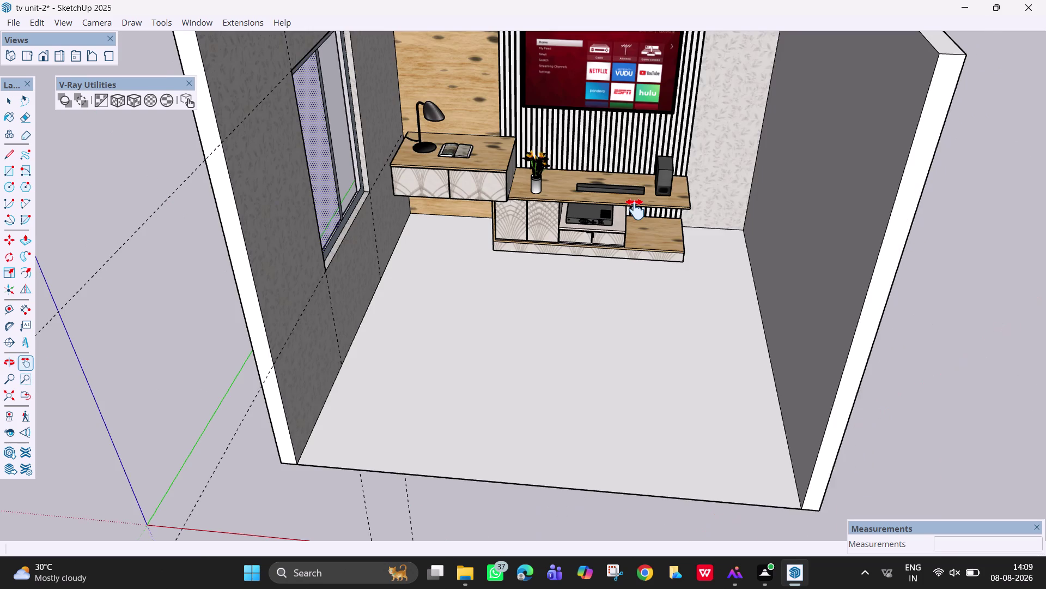
key(e)
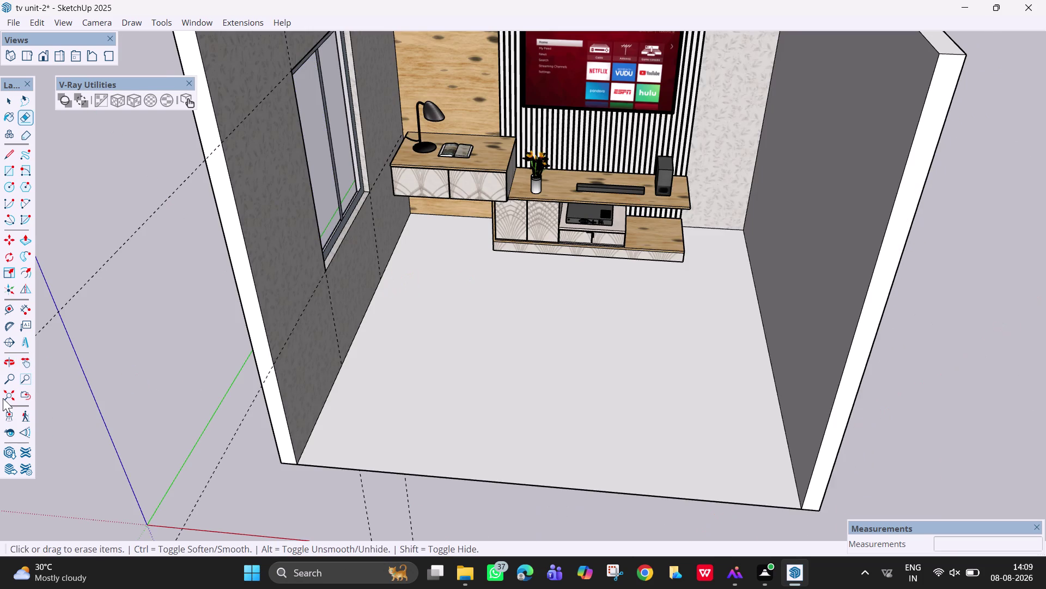
drag(109, 233, 226, 472)
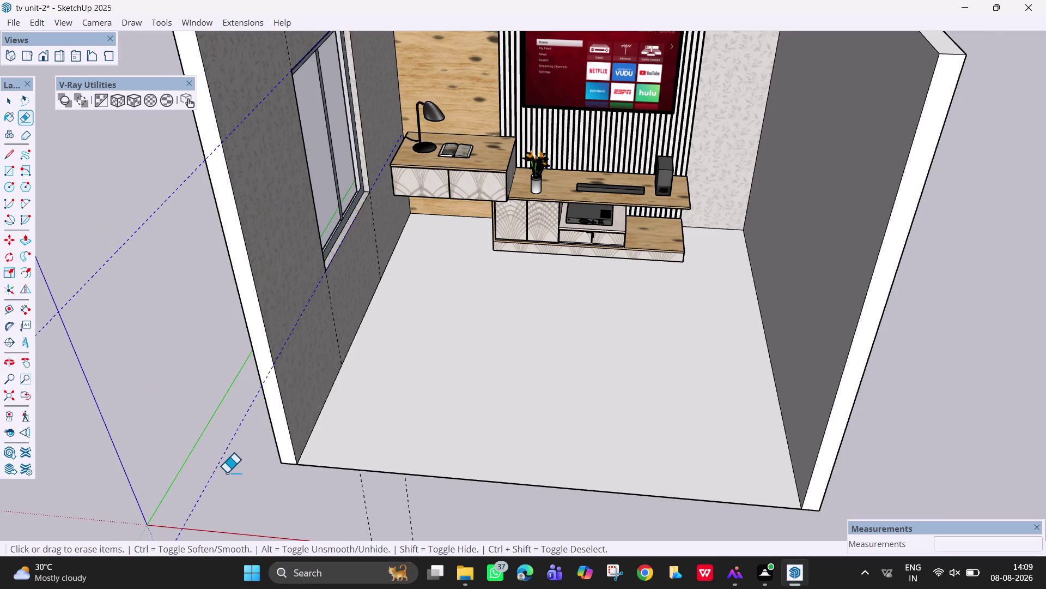
drag(348, 499, 419, 512)
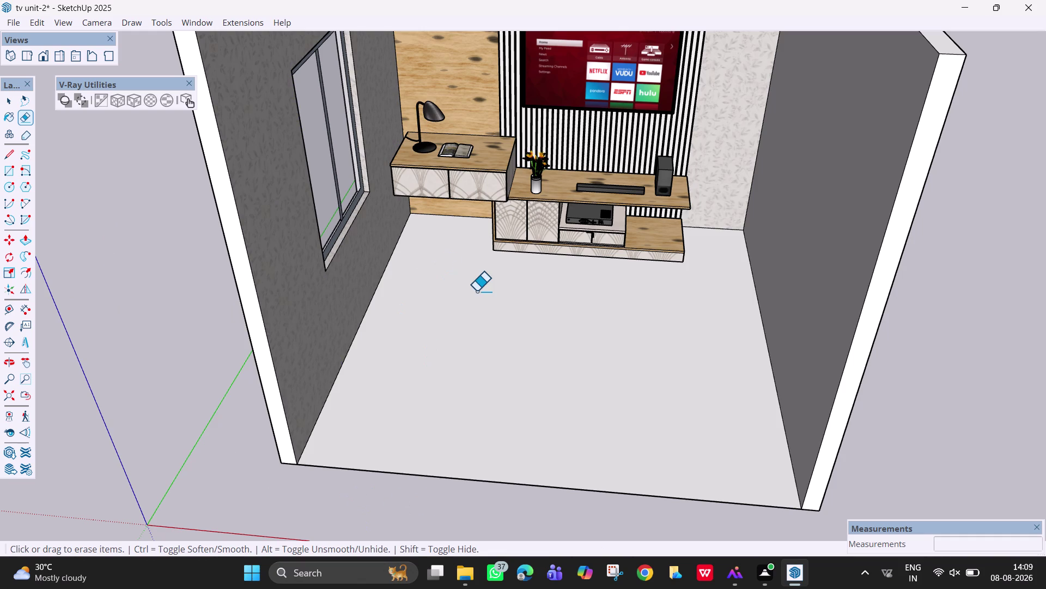
Orbit the view to face the TV unit wall and return to Select.
key(h)
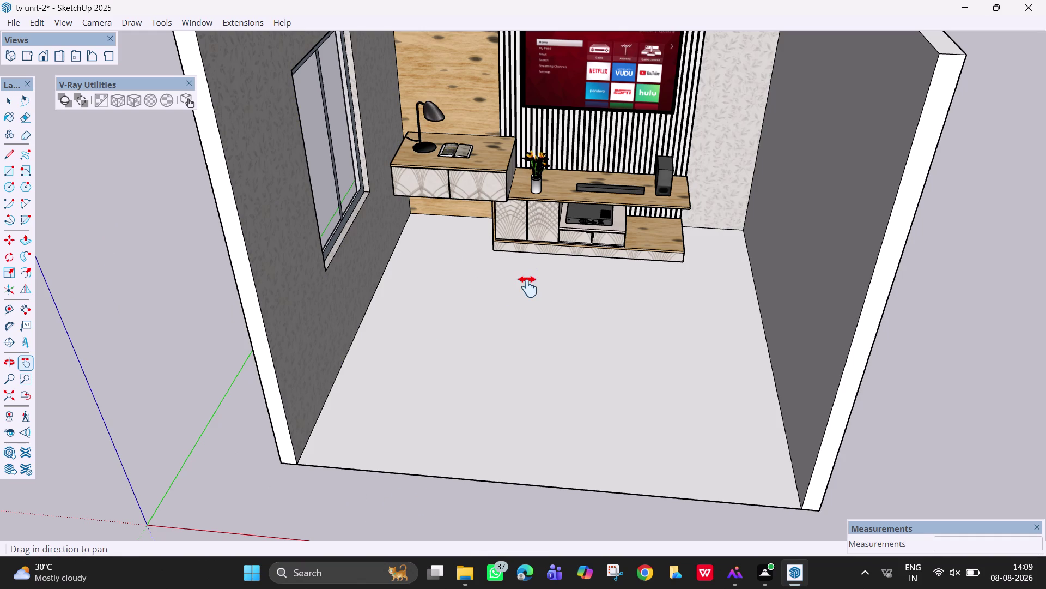
drag(528, 286, 537, 370)
middle_drag(542, 349, 537, 340)
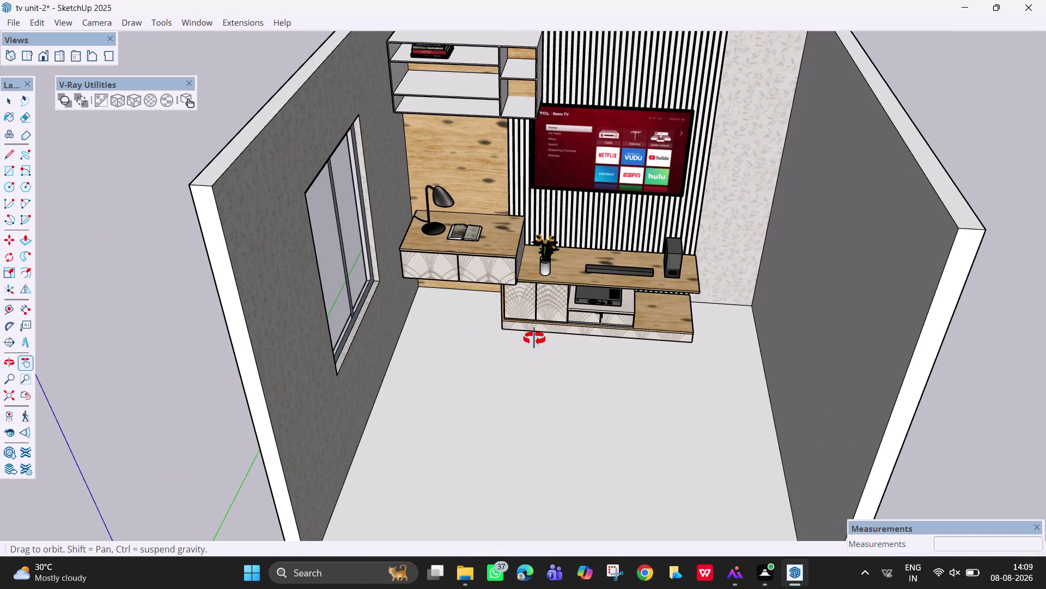
middle_drag(536, 341, 518, 265)
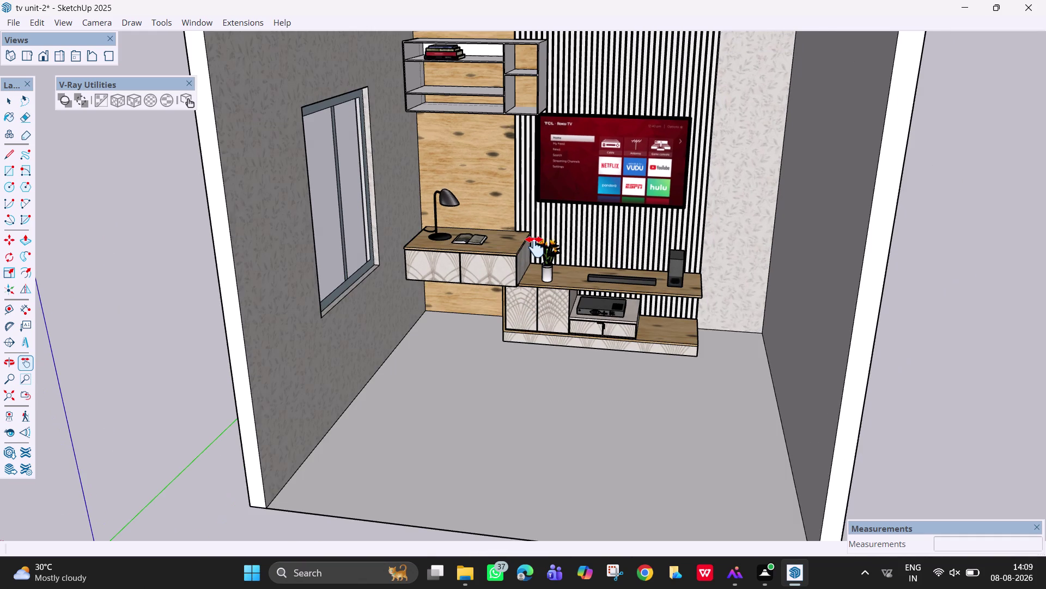
drag(609, 335, 639, 374)
middle_drag(555, 345, 579, 333)
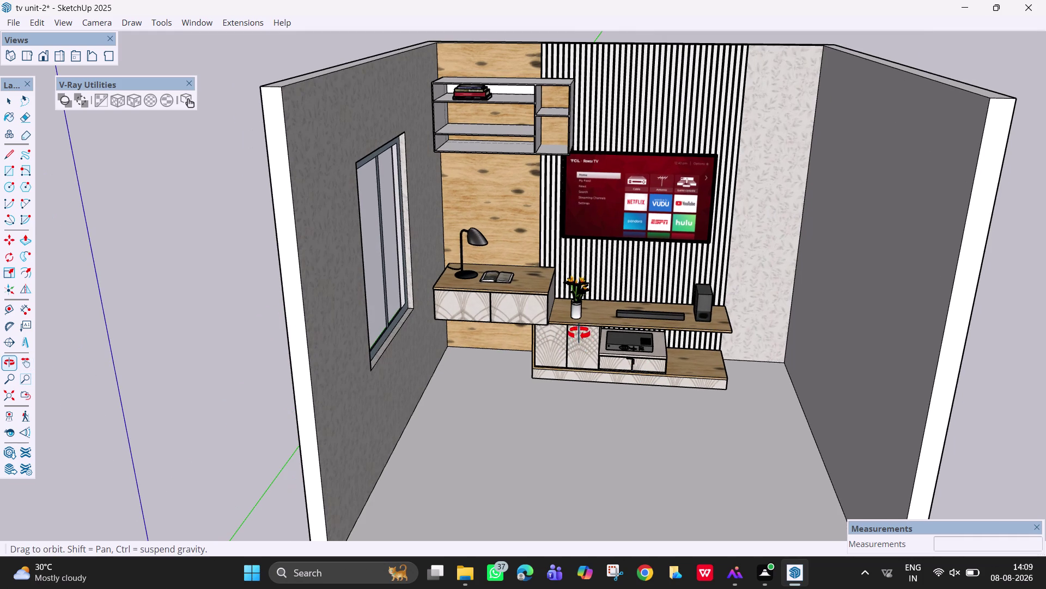
middle_drag(579, 333, 573, 328)
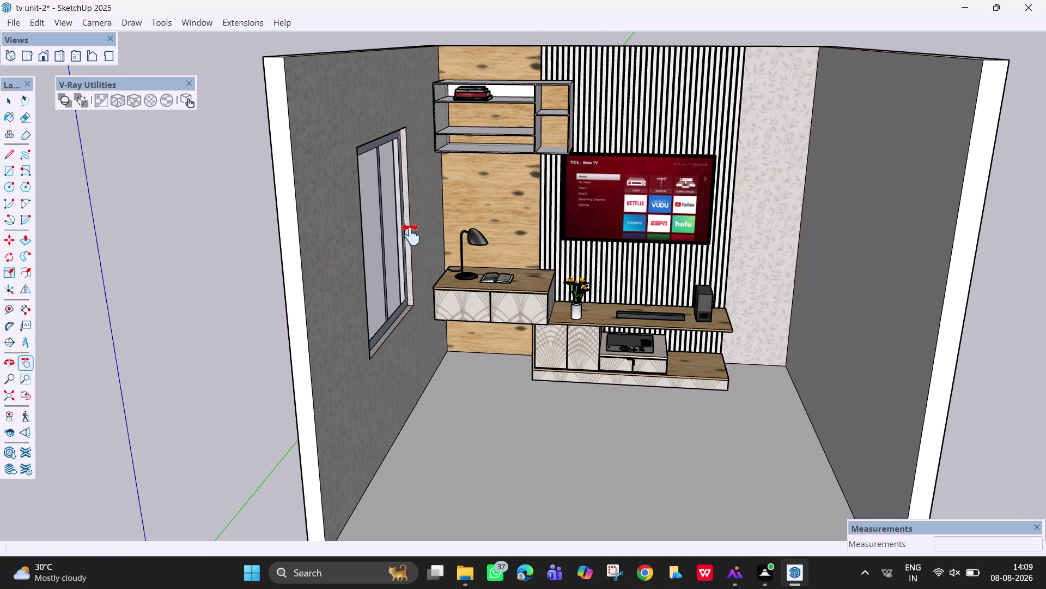
key(space)
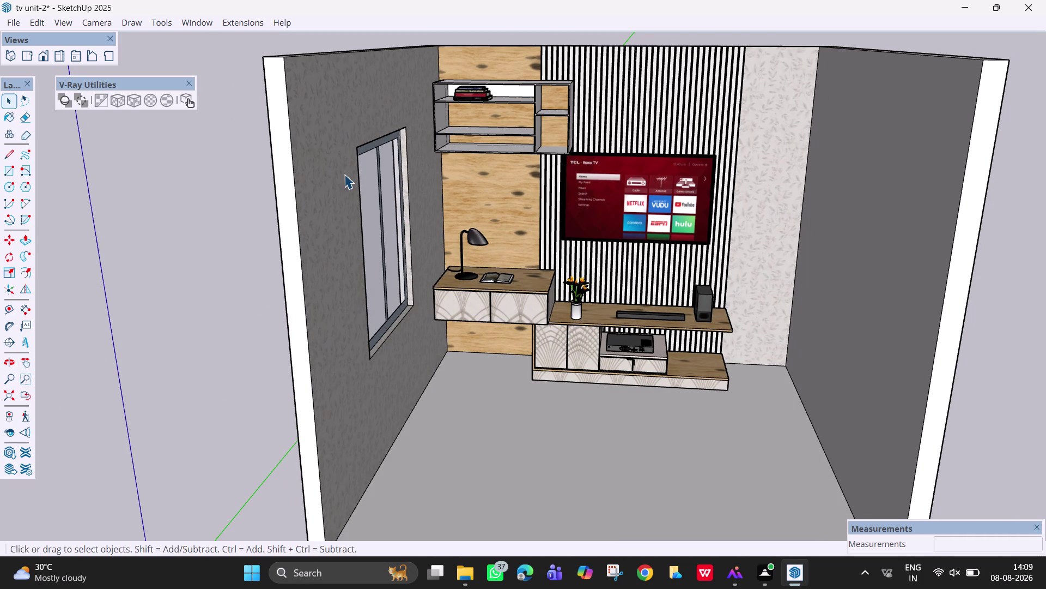
Open Window > Default Tray > Materials and switch to Asian Paints Colours of India.
click(203, 24)
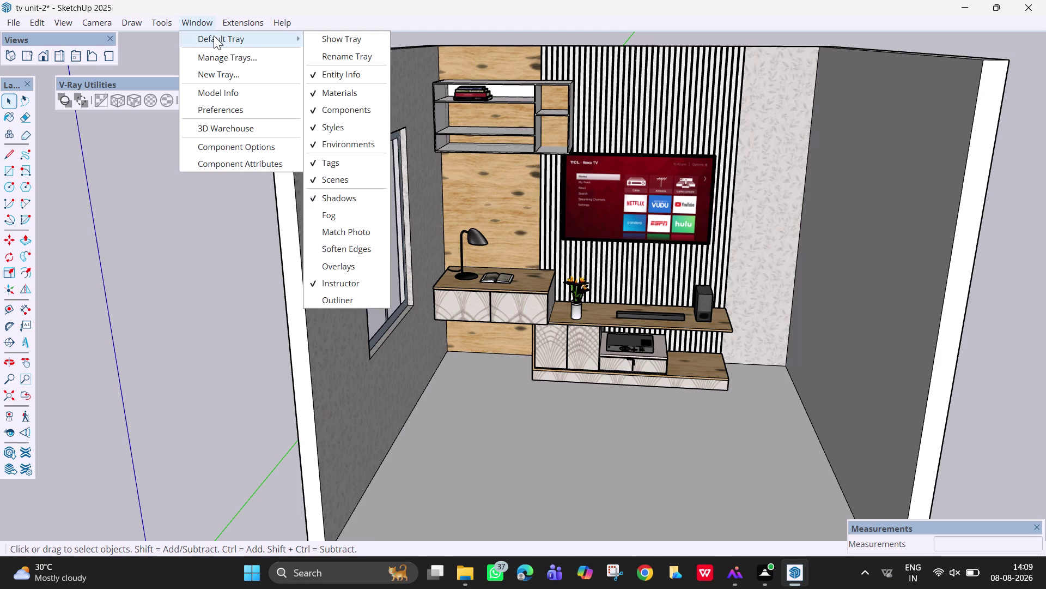
click(214, 35)
click(363, 41)
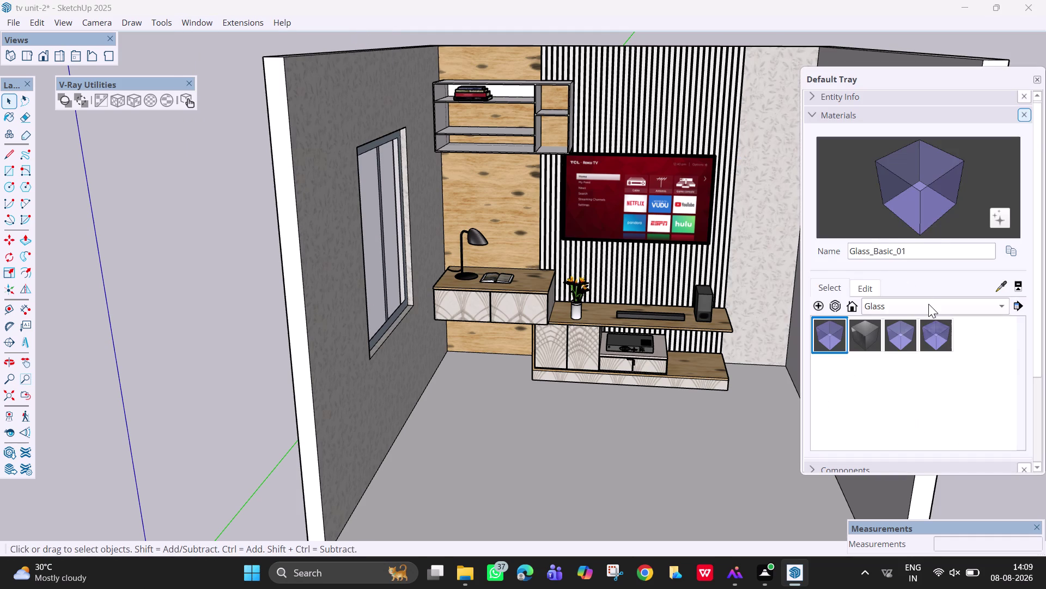
click(930, 306)
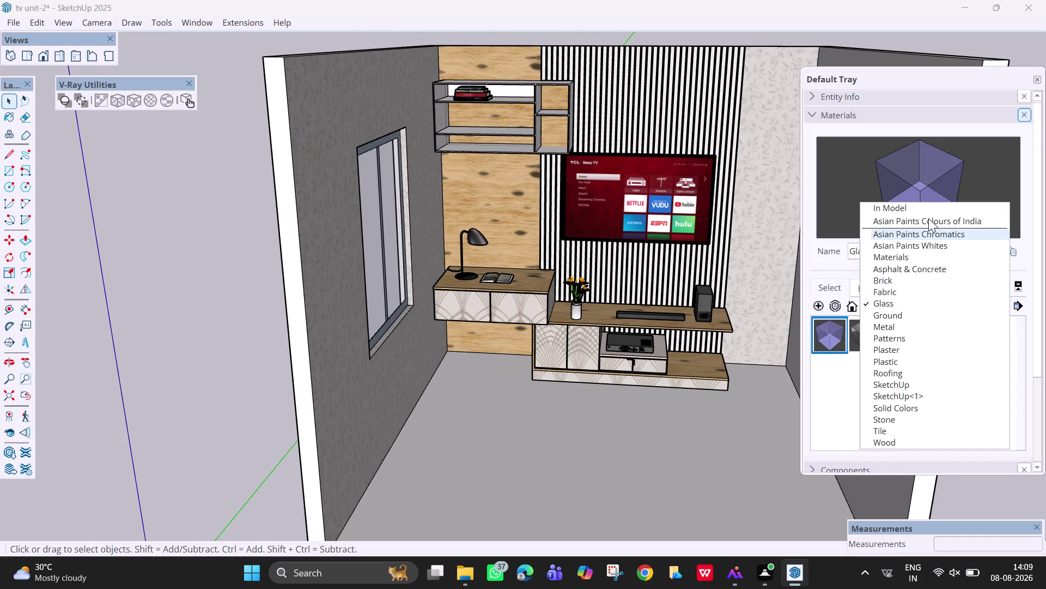
click(929, 218)
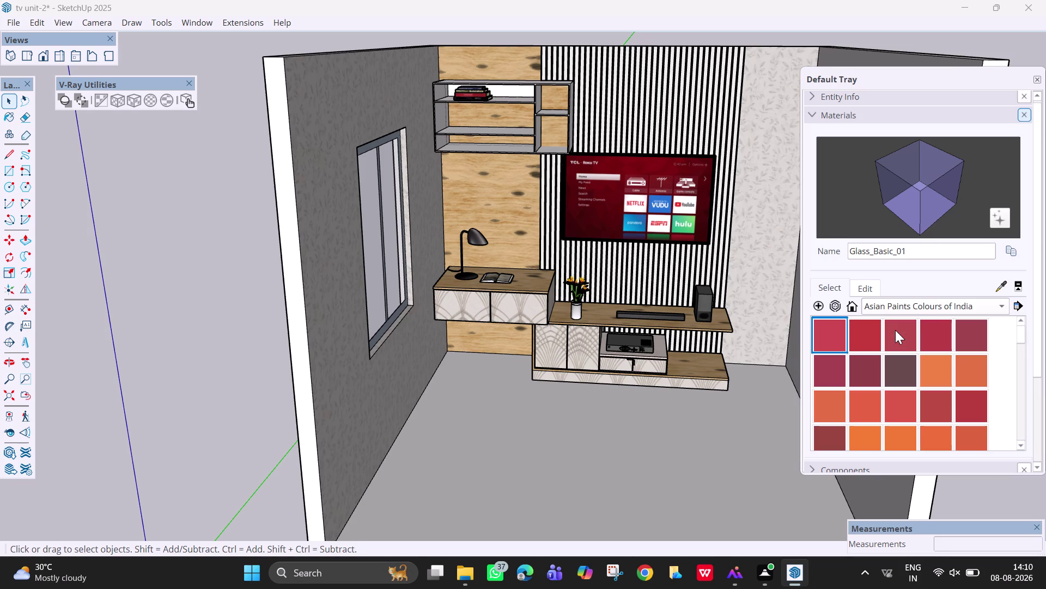
drag(1022, 333, 1025, 378)
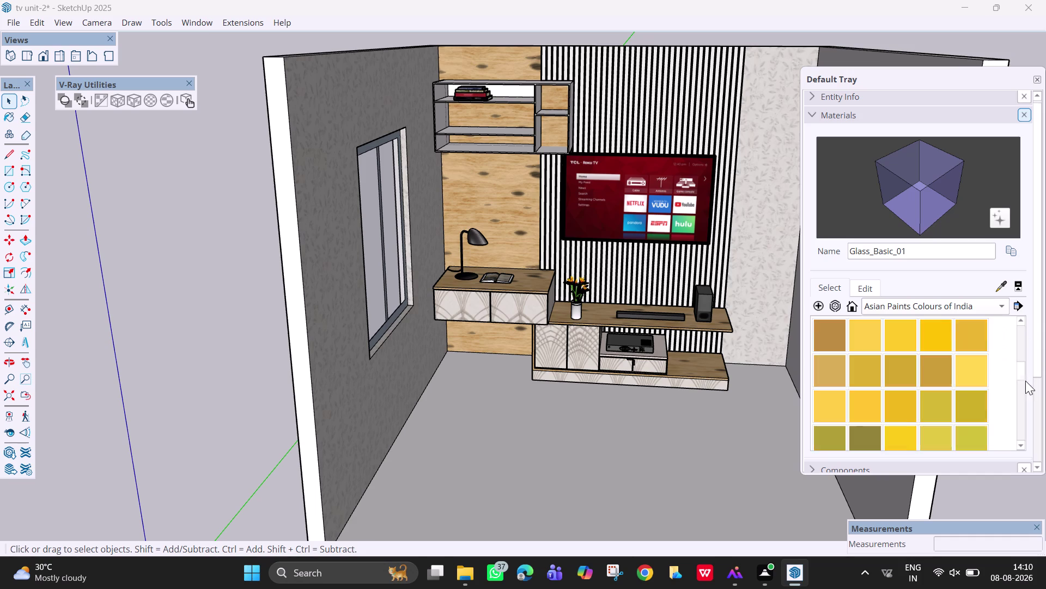
Paint the left window wall and another wall the deep blue Neelam-I.
drag(1024, 379, 1030, 427)
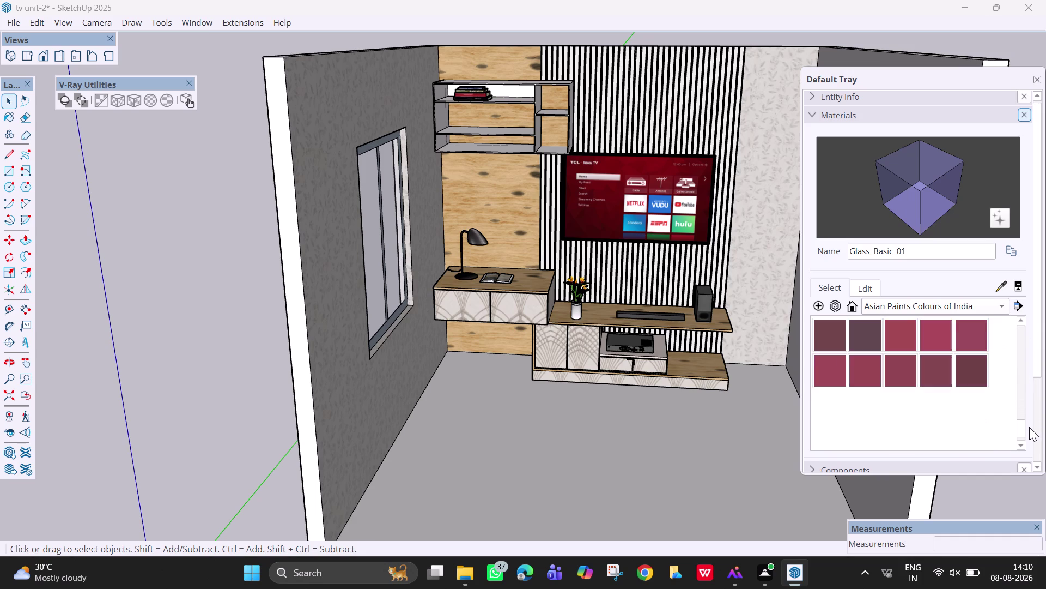
drag(1030, 426, 1026, 413)
click(978, 400)
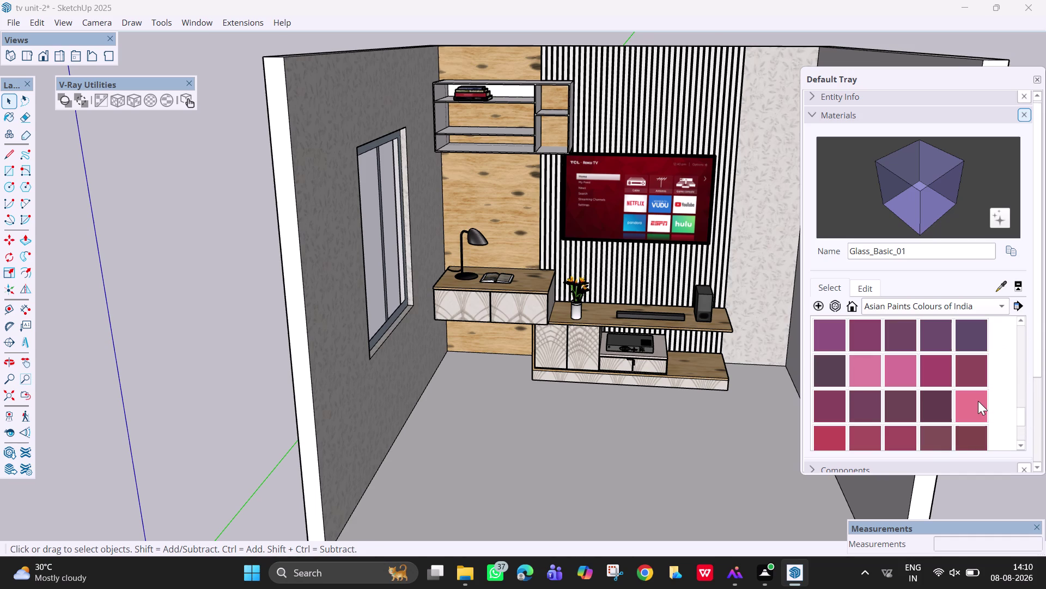
drag(1021, 421, 1021, 421)
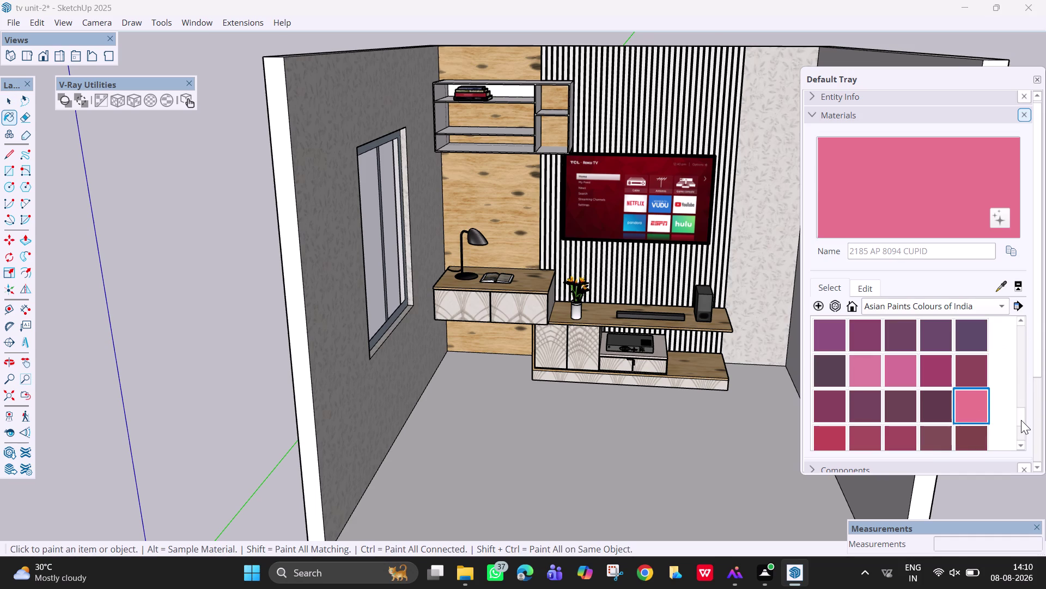
drag(1022, 420, 1021, 411)
click(827, 340)
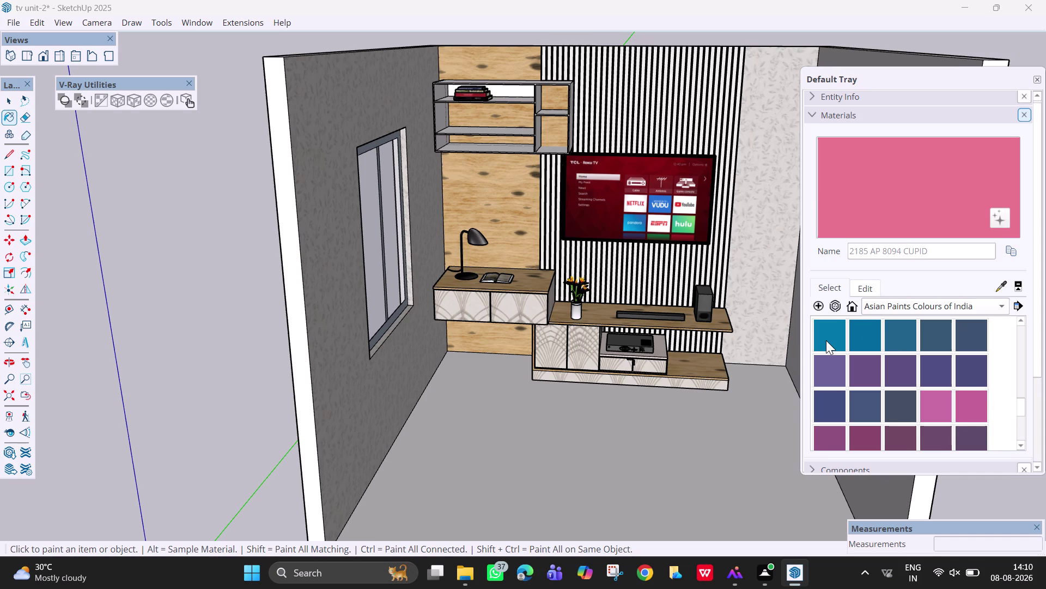
click(342, 386)
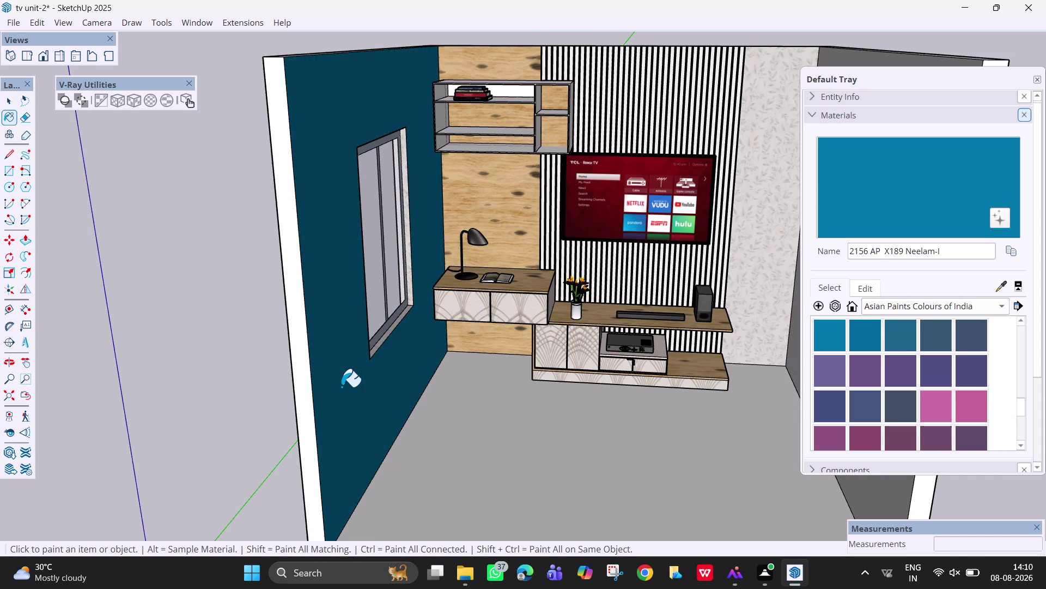
click(884, 503)
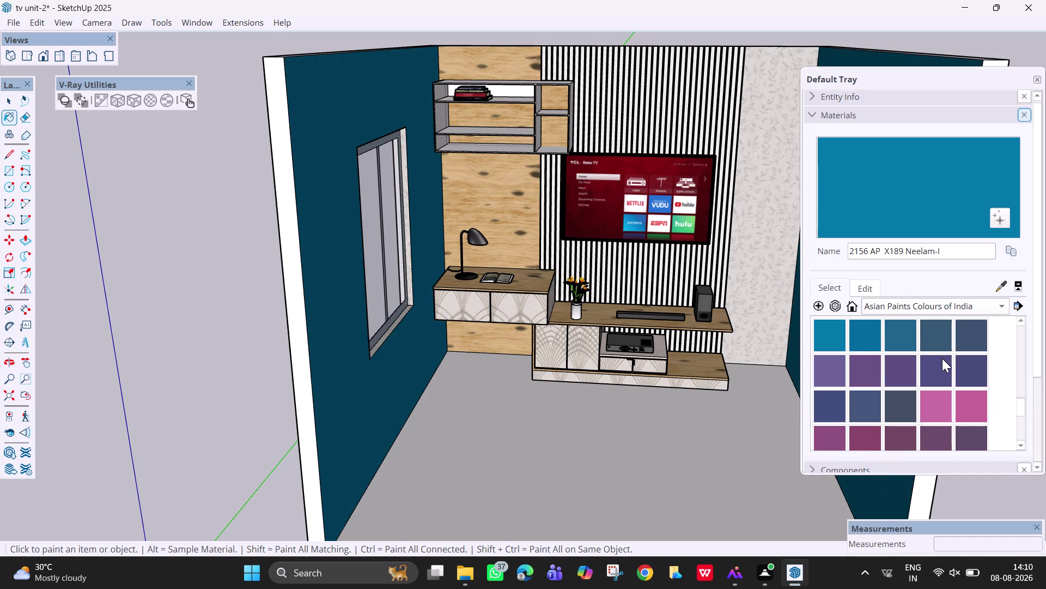
Repaint a wall with the light blue Greek Vase shade.
scroll(up, 3)
click(902, 365)
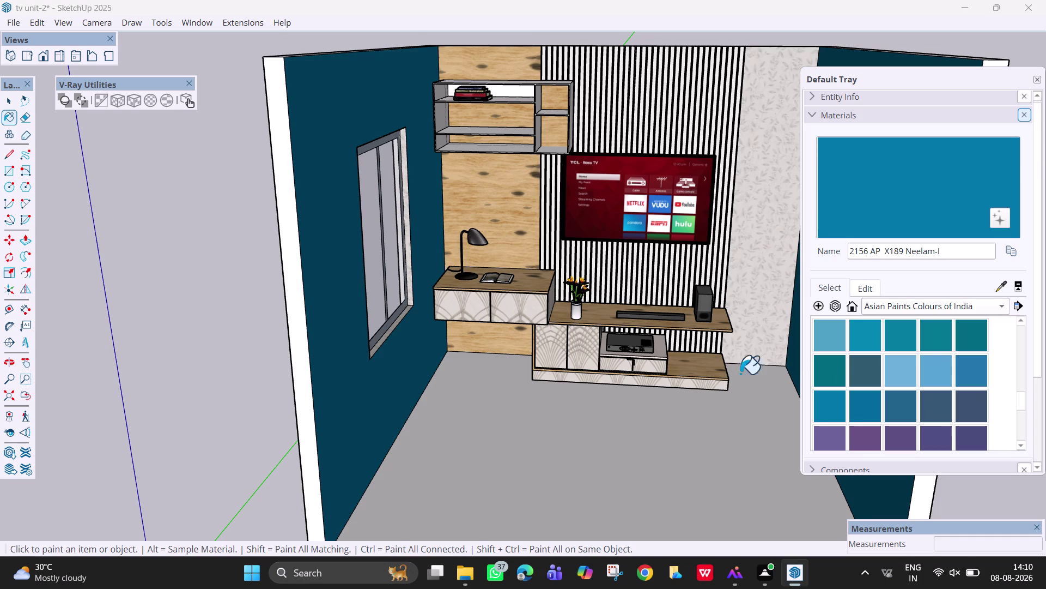
click(349, 378)
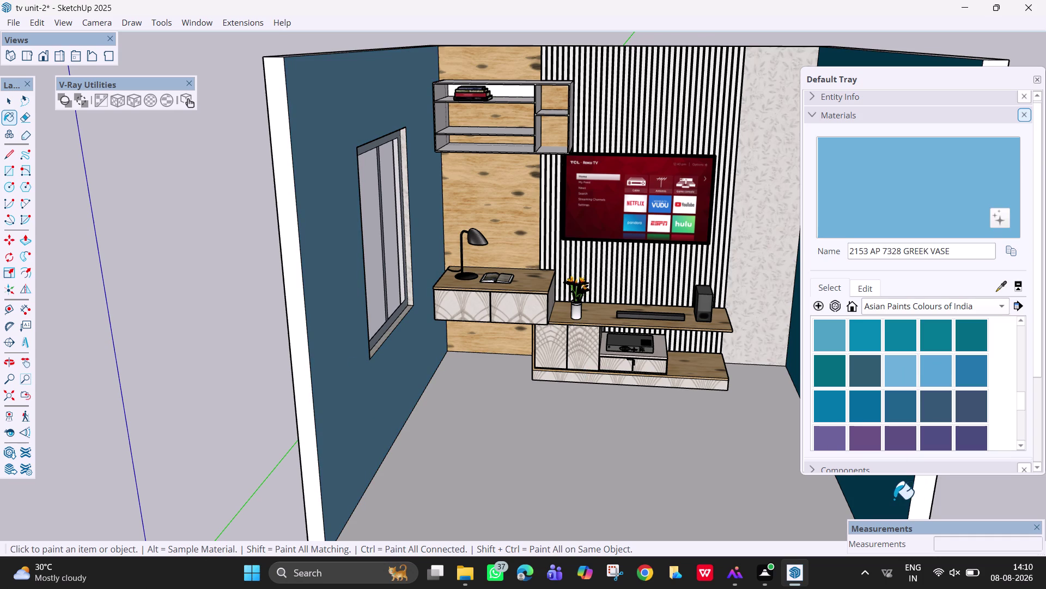
click(895, 499)
scroll(up, 3)
scroll(up, 3)
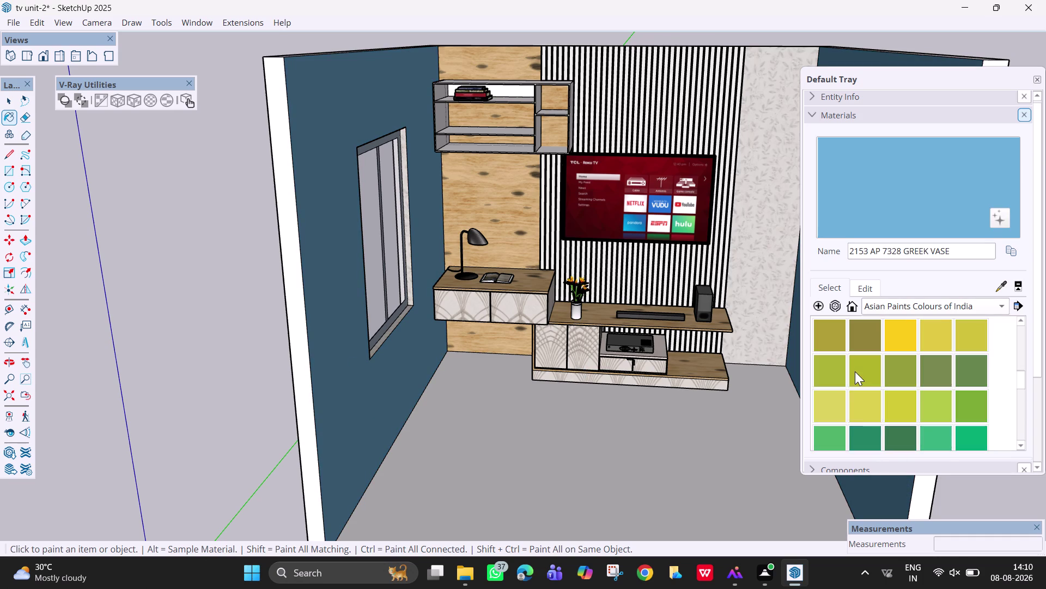
scroll(up, 3)
scroll(up, 3)
scroll(down, 3)
scroll(down, 3)
scroll(down, 3)
scroll(down, 3)
scroll(down, 3)
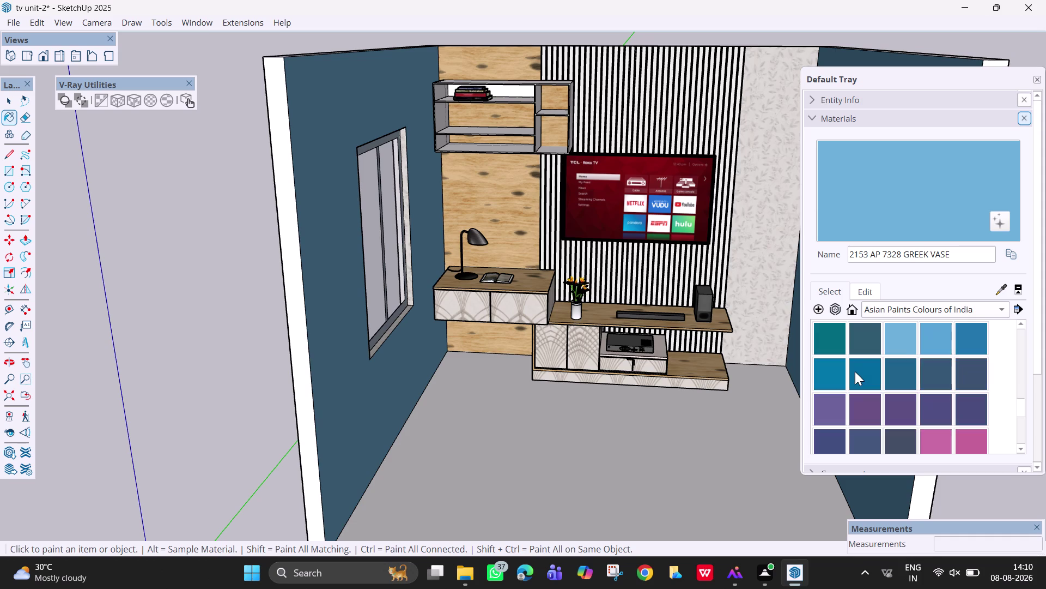
scroll(down, 3)
scroll(down, 3)
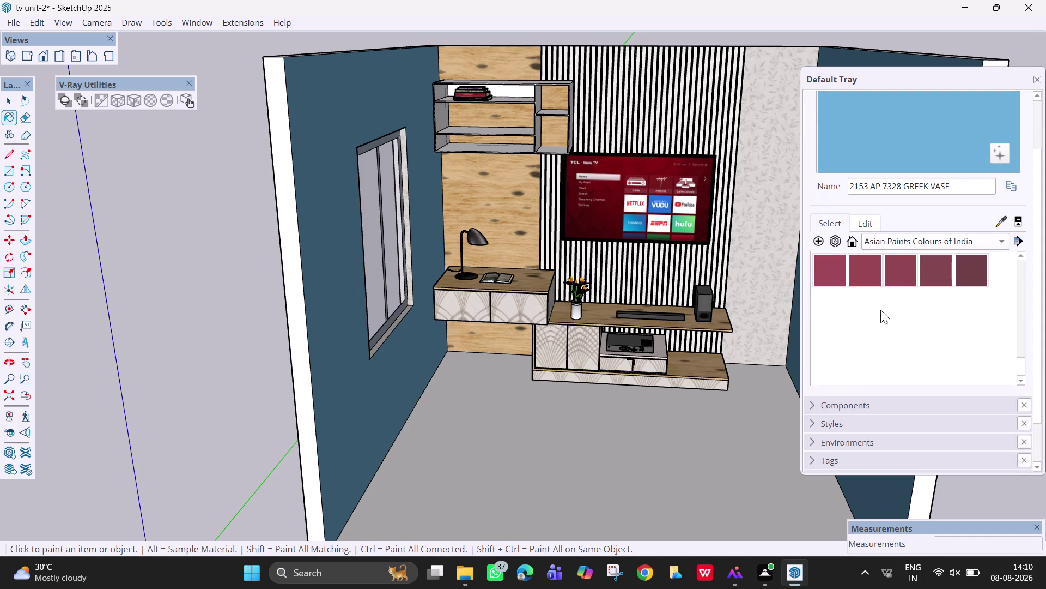
click(941, 239)
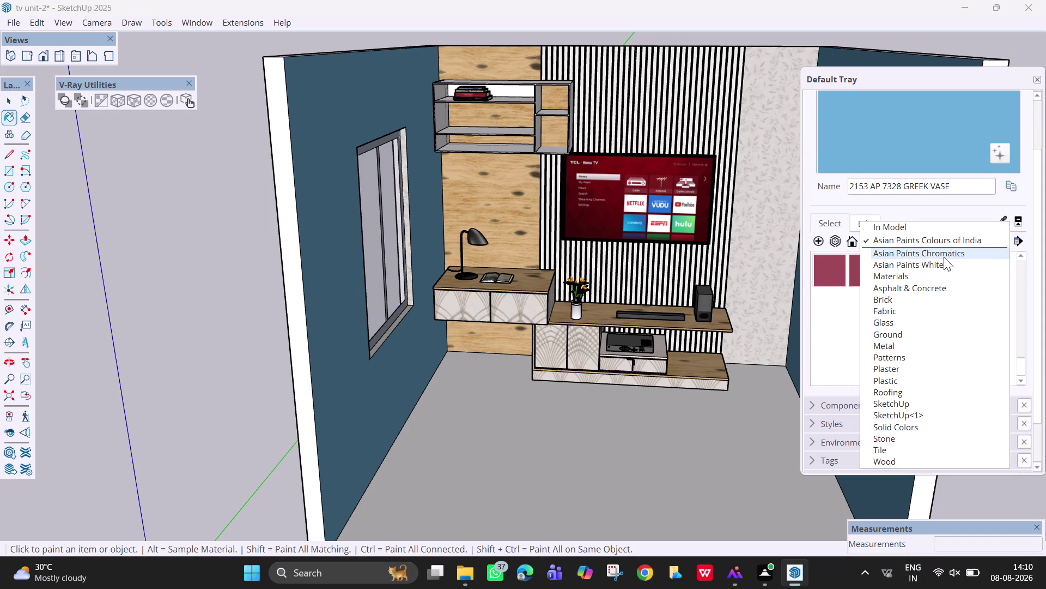
Try the Asian Paints Whites shades Lucid Dream and Pink Mist on the left and right walls.
click(947, 262)
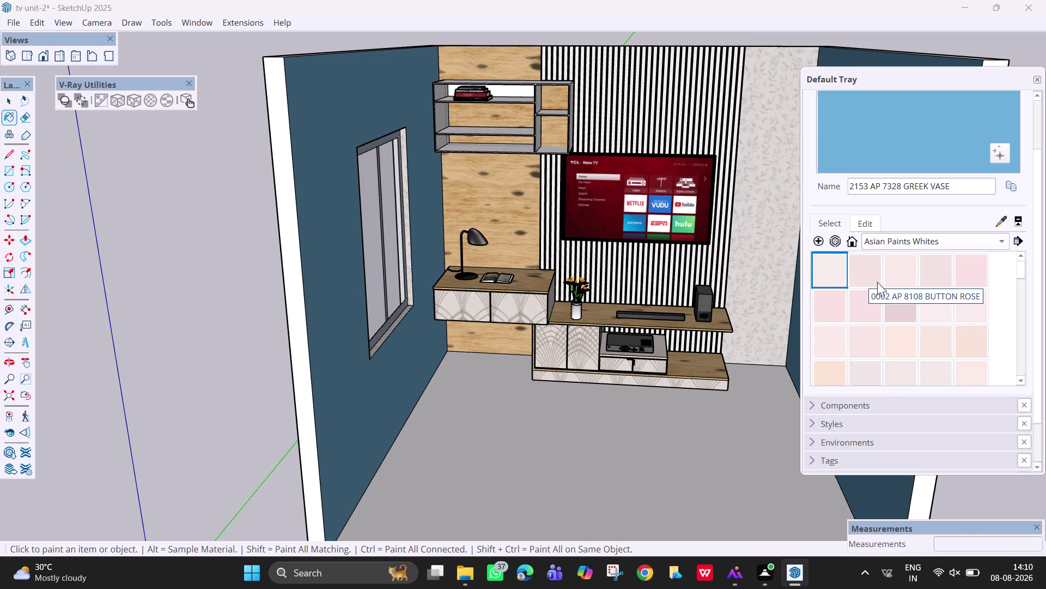
click(902, 309)
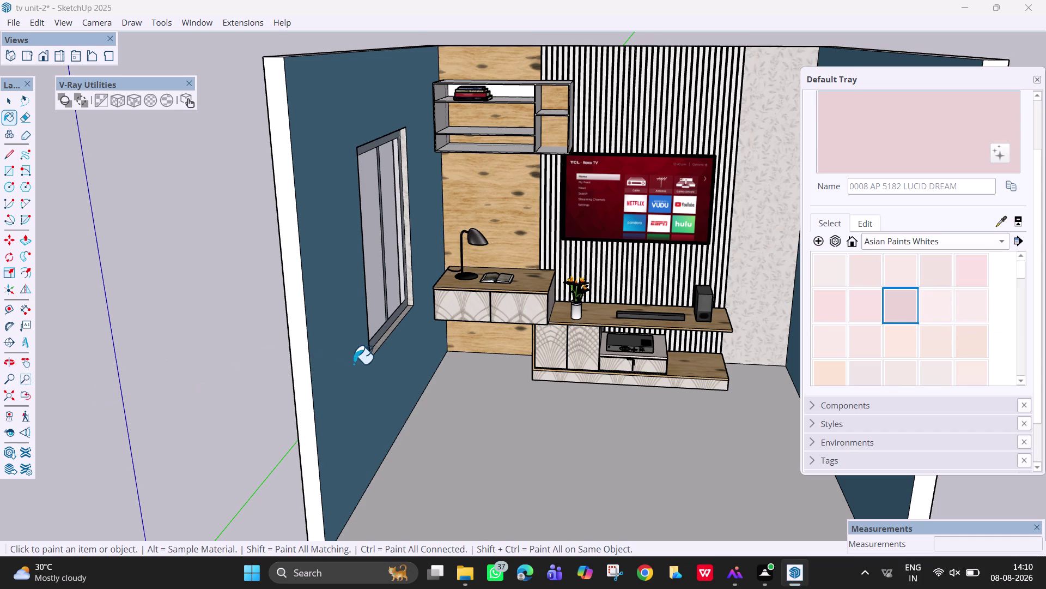
click(356, 366)
click(885, 499)
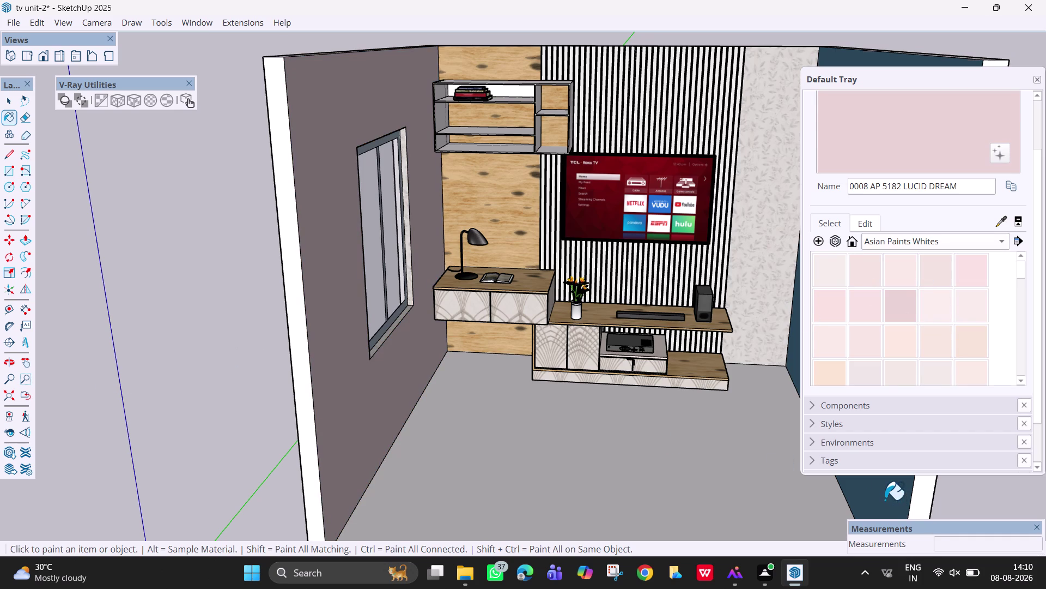
click(821, 315)
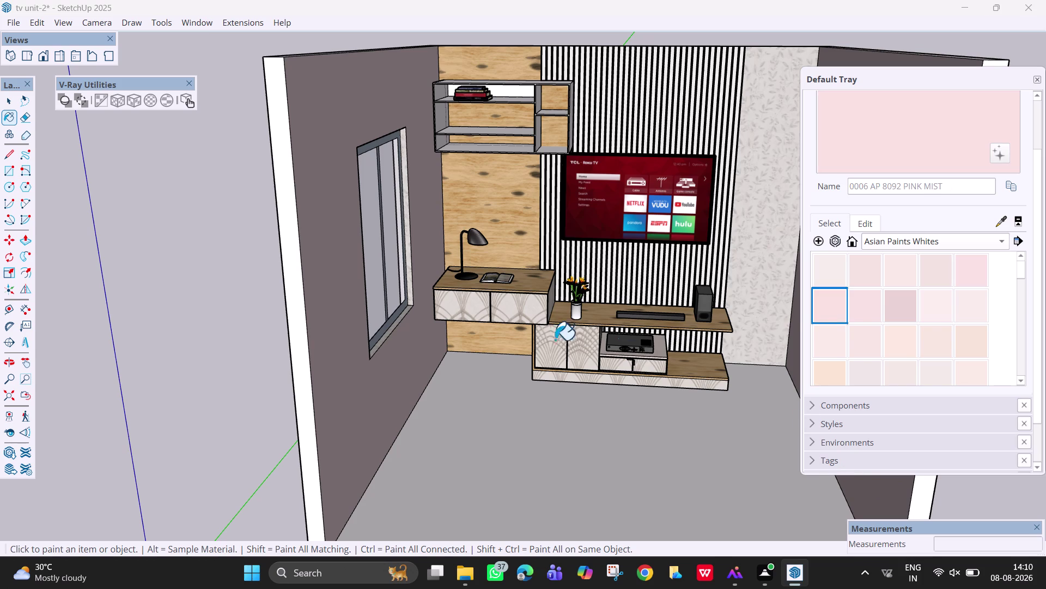
click(353, 357)
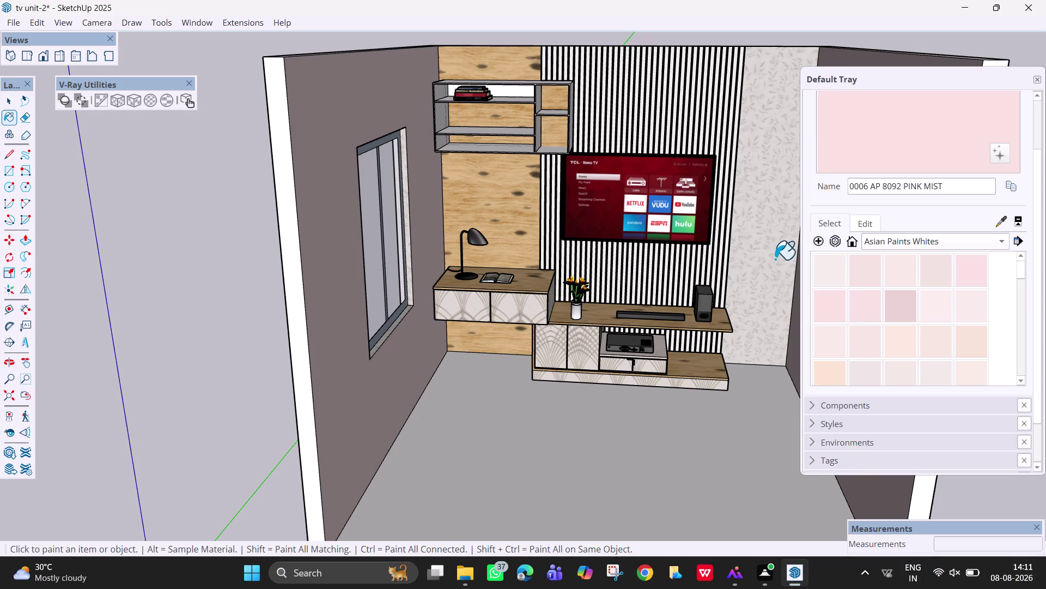
Paint the left and far right walls Air Breeze white.
click(839, 269)
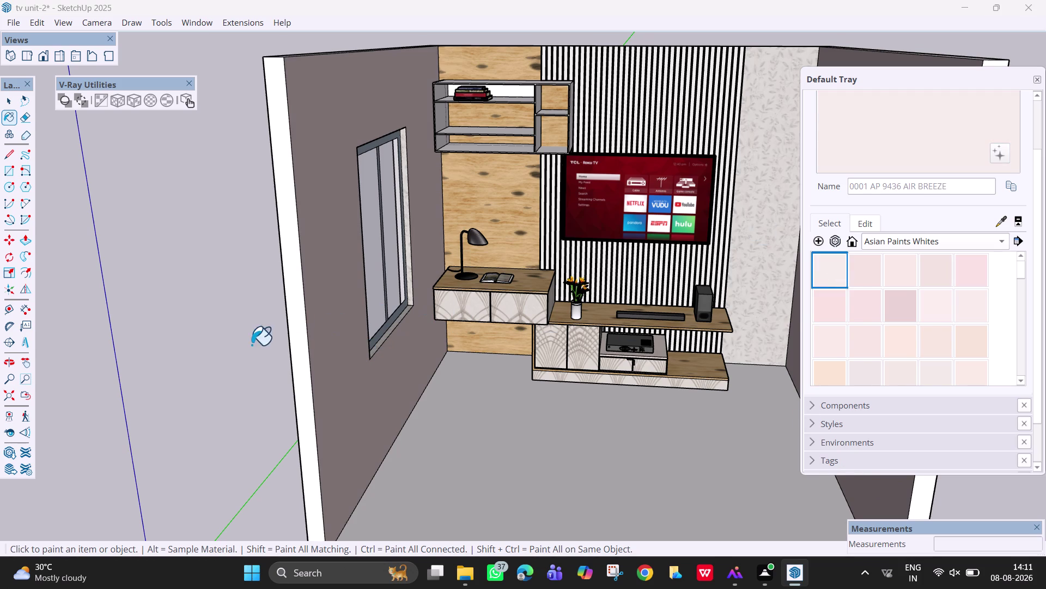
click(339, 304)
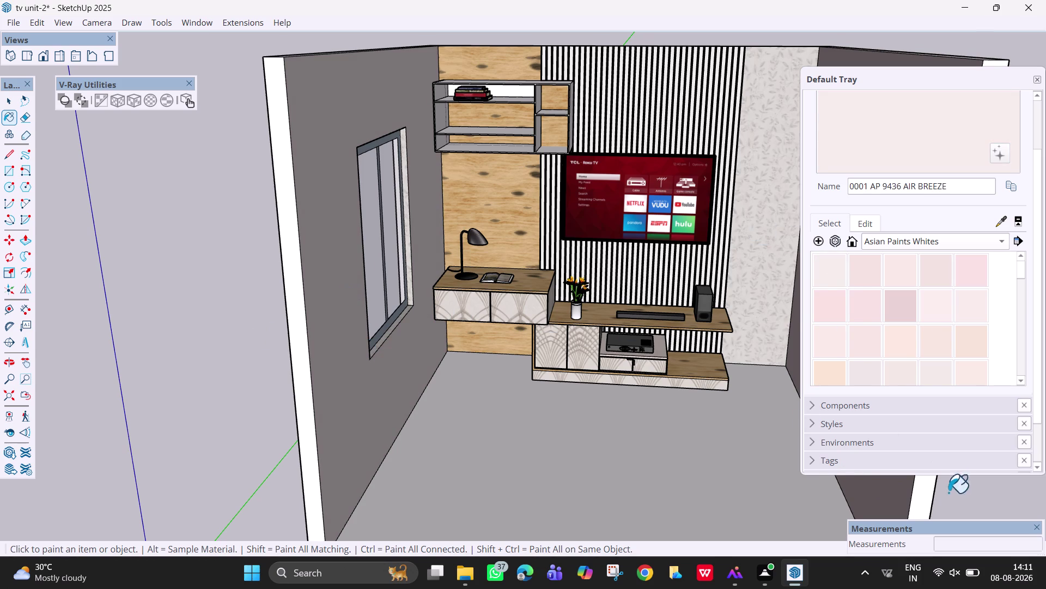
click(889, 498)
middle_drag(667, 300, 695, 314)
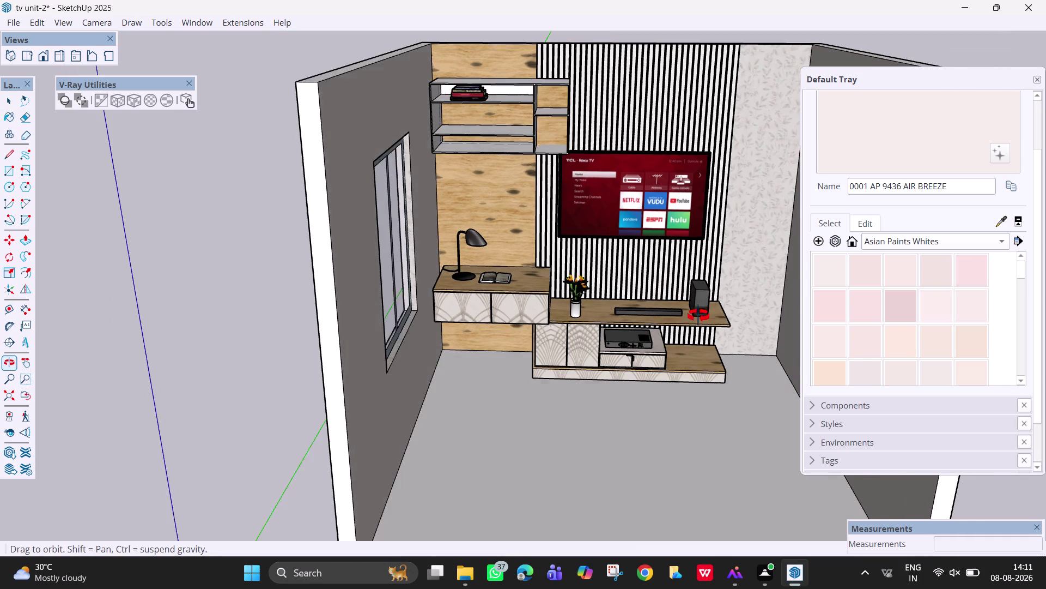
middle_drag(695, 314, 816, 353)
scroll(down, 3)
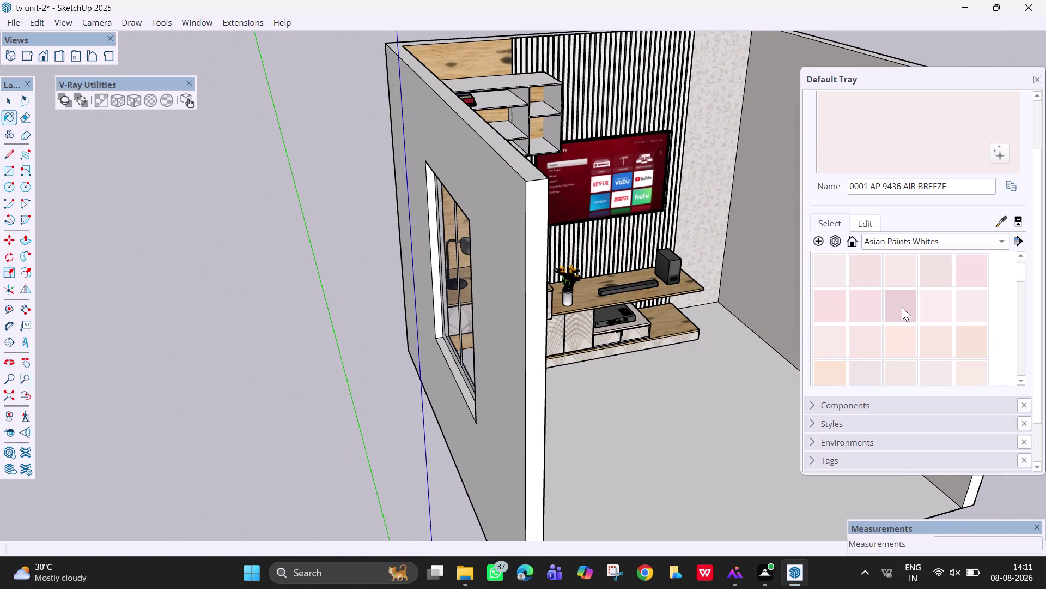
Compare other pale shades in the collection and settle on 0001 AP 9436 Air Breeze.
click(902, 300)
click(765, 170)
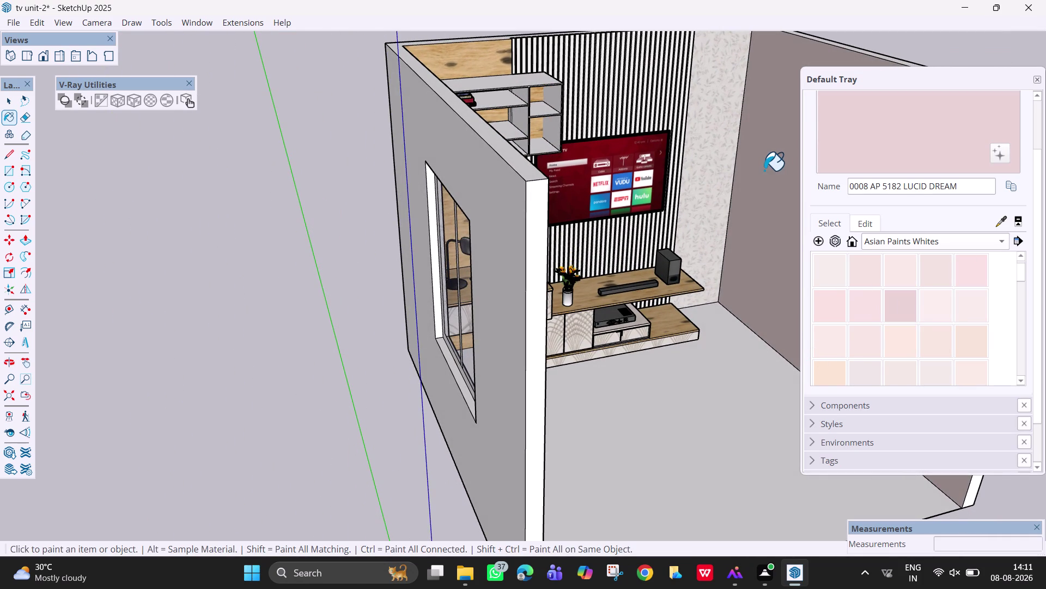
click(909, 278)
click(775, 172)
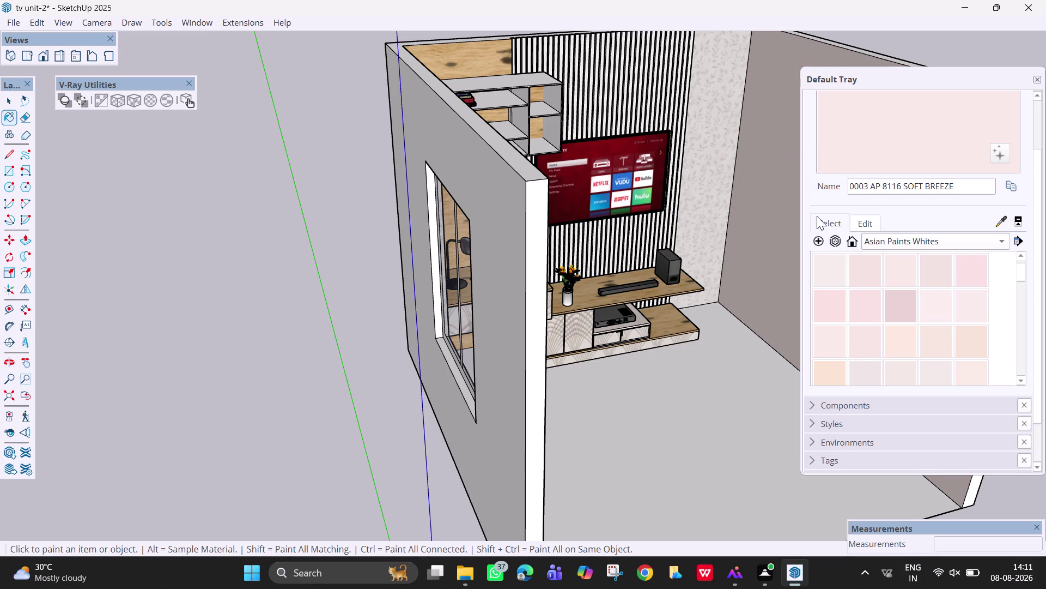
scroll(up, 3)
click(817, 272)
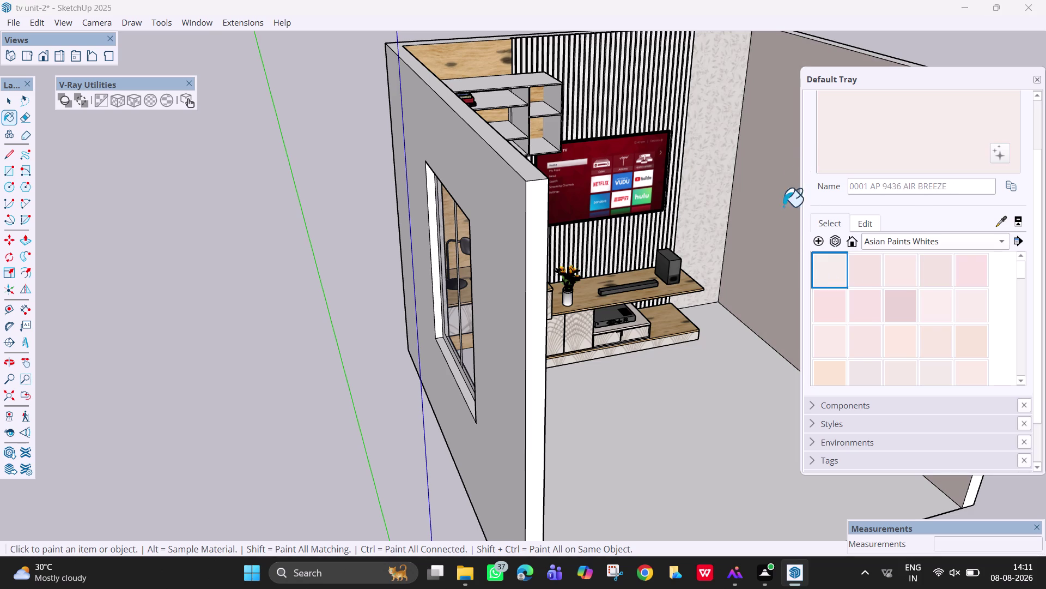
click(754, 152)
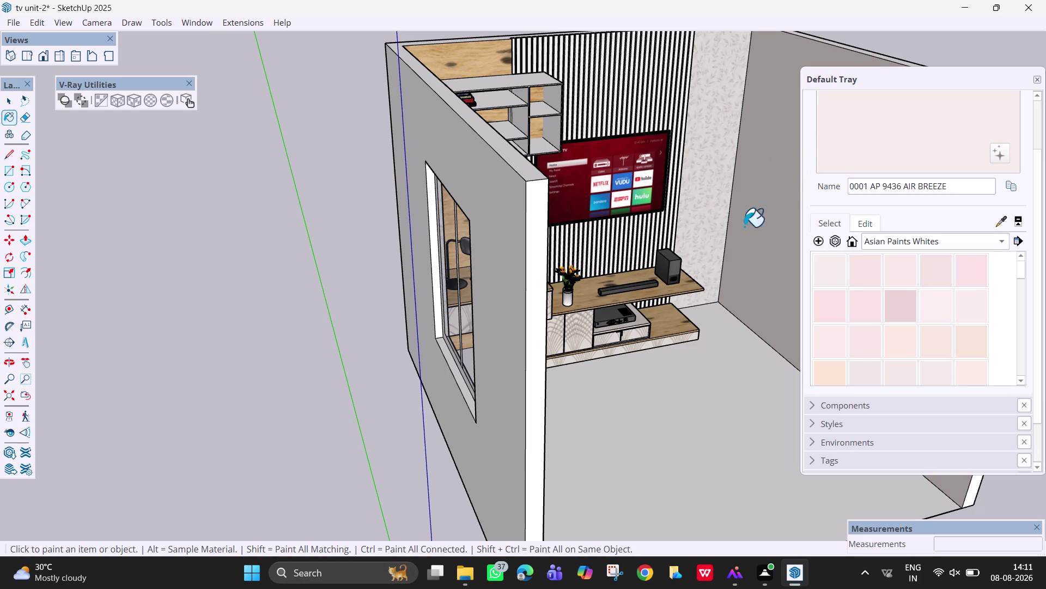
Hide the Materials panel and view the whole room.
middle_drag(723, 229, 490, 242)
click(386, 134)
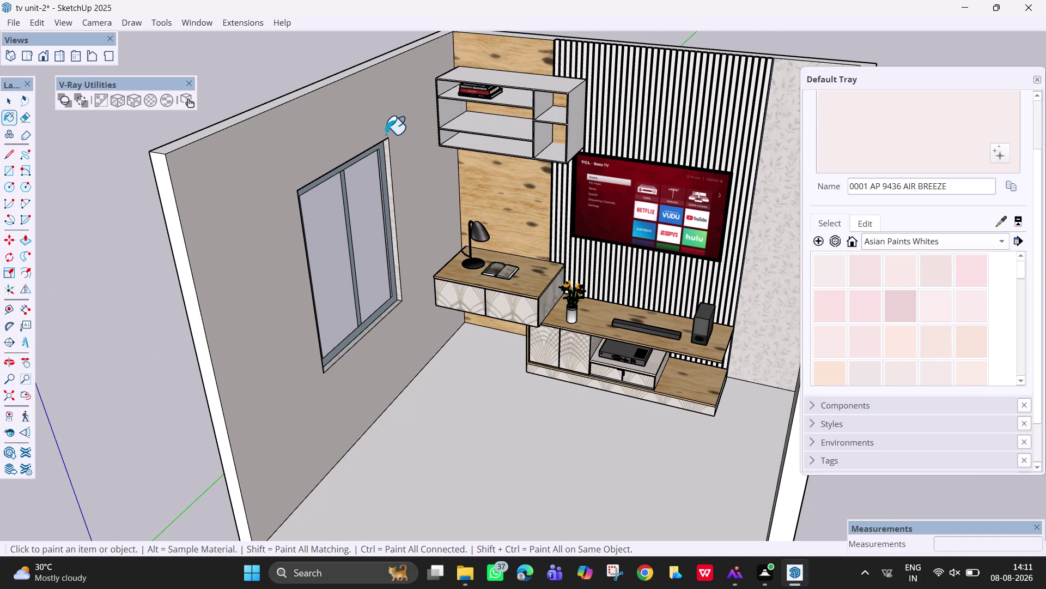
click(407, 101)
click(407, 101)
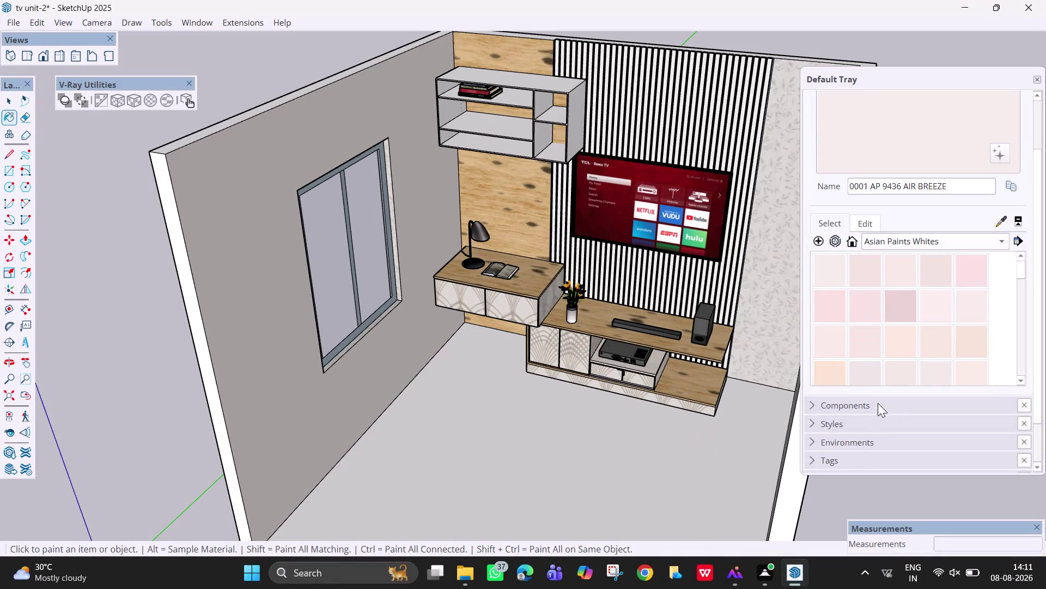
click(1034, 79)
scroll(down, 3)
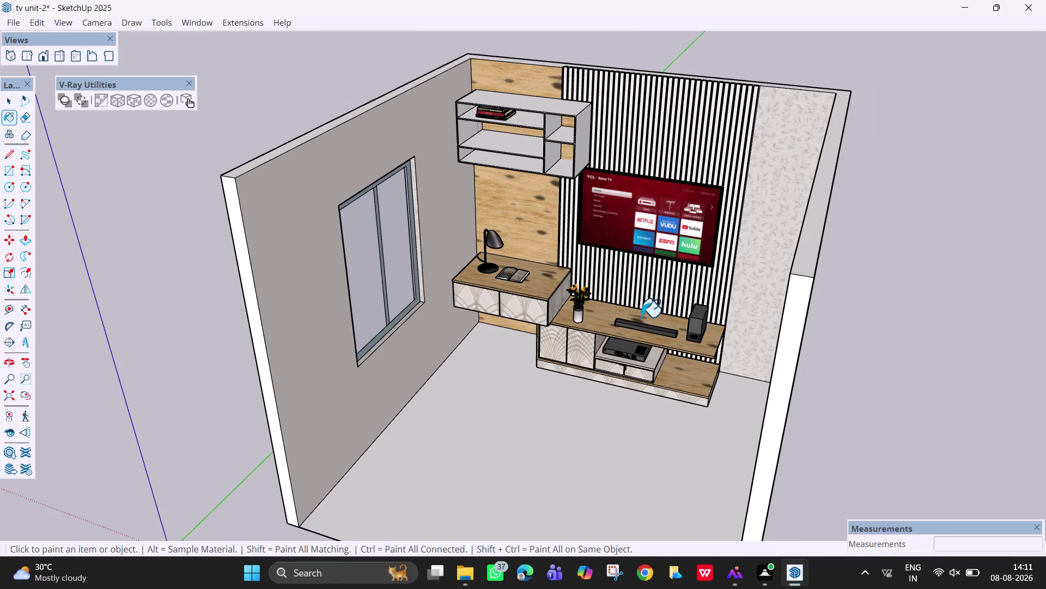
middle_drag(429, 305, 473, 326)
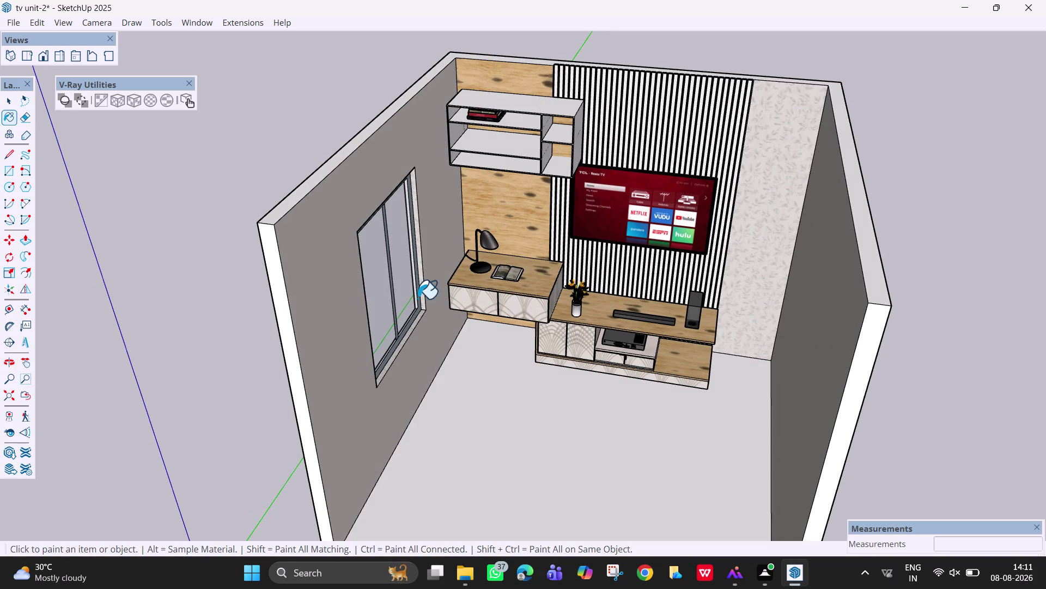
scroll(up, 3)
scroll(up, 3)
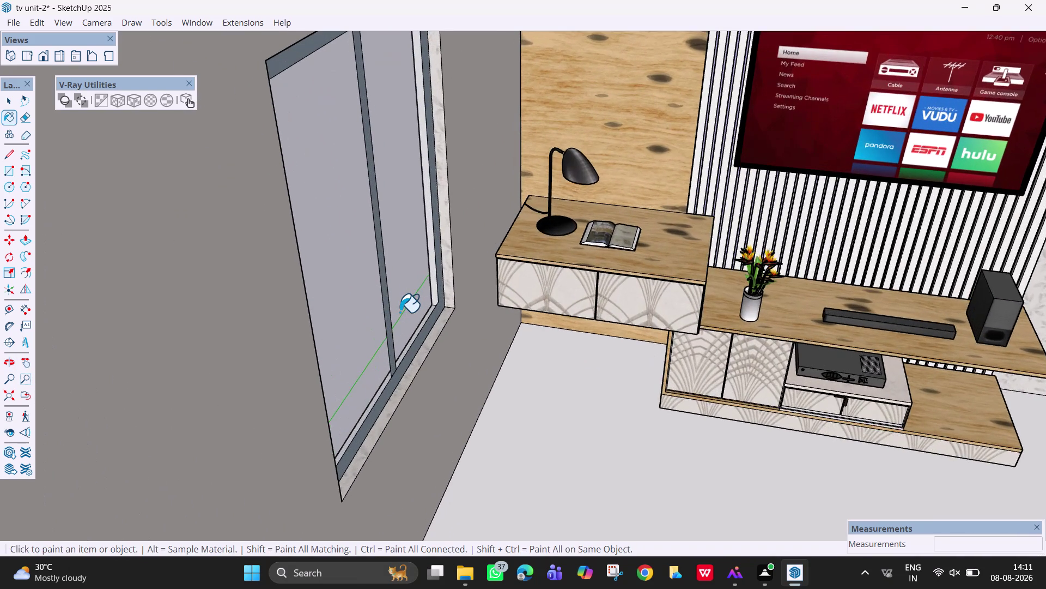
scroll(up, 3)
scroll(up, 3)
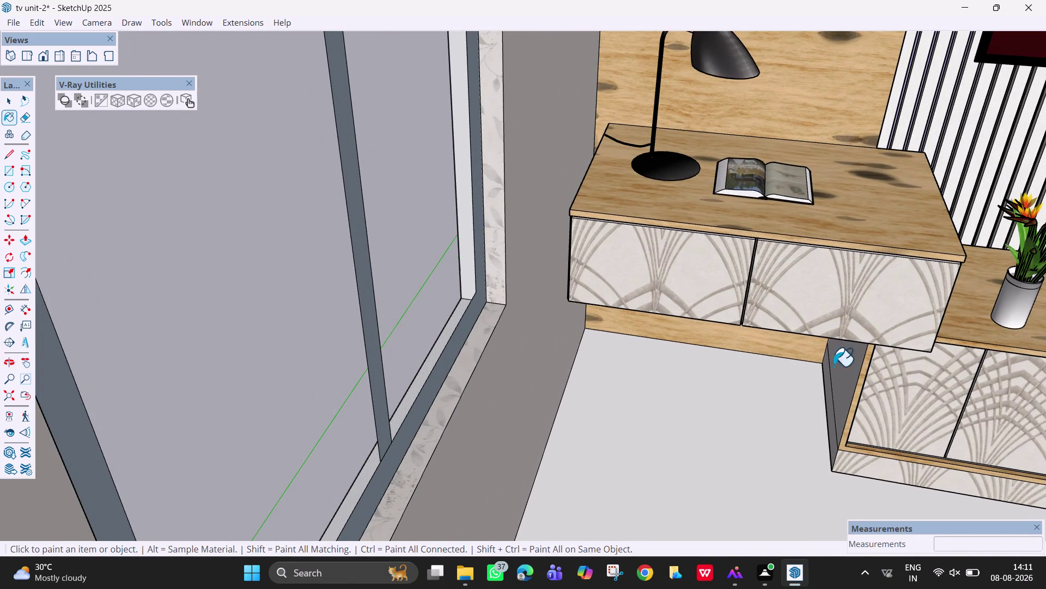
scroll(down, 3)
middle_drag(836, 398, 715, 343)
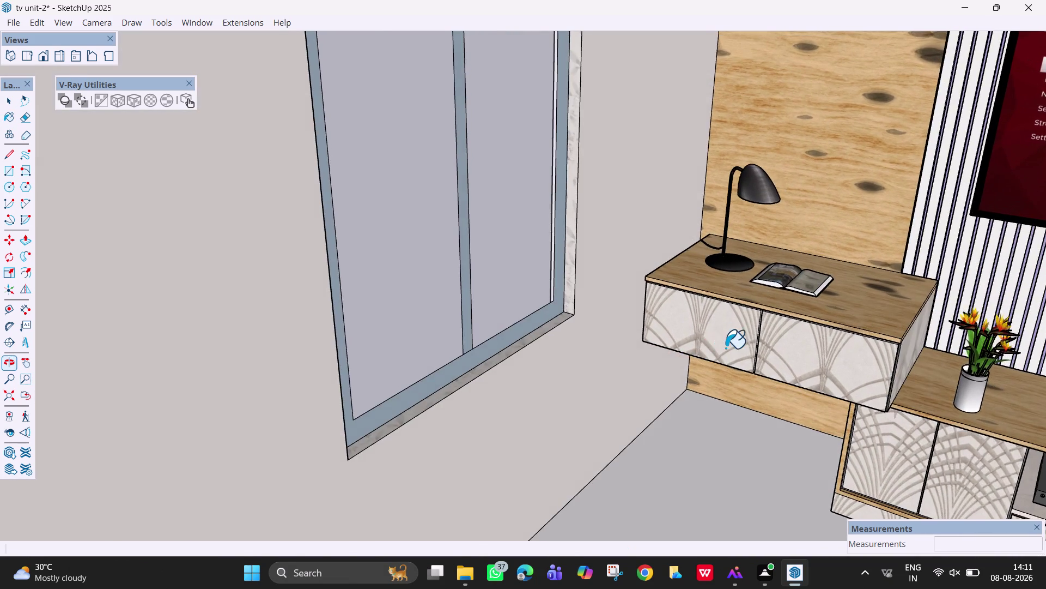
scroll(down, 3)
scroll(down, 3)
scroll(down, 3)
middle_drag(825, 475, 907, 381)
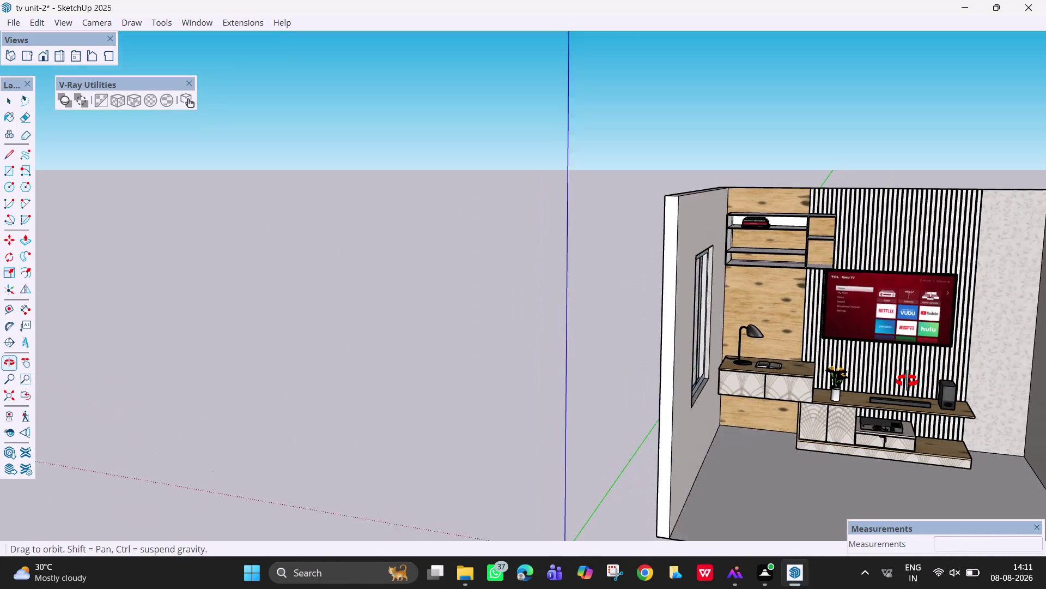
middle_drag(907, 381, 907, 381)
scroll(down, 3)
scroll(up, 3)
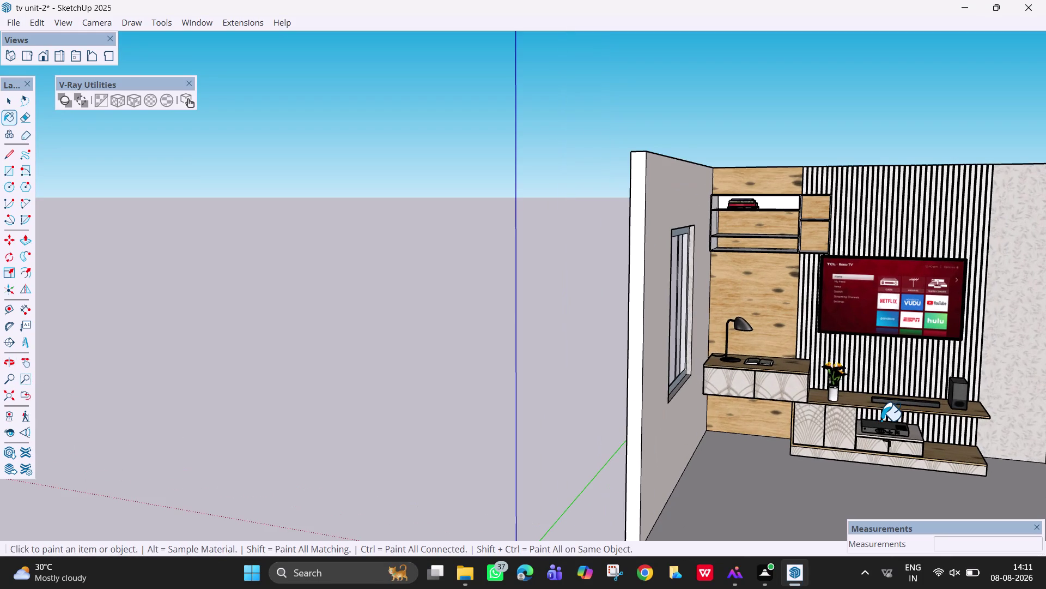
key(h)
drag(851, 398, 739, 343)
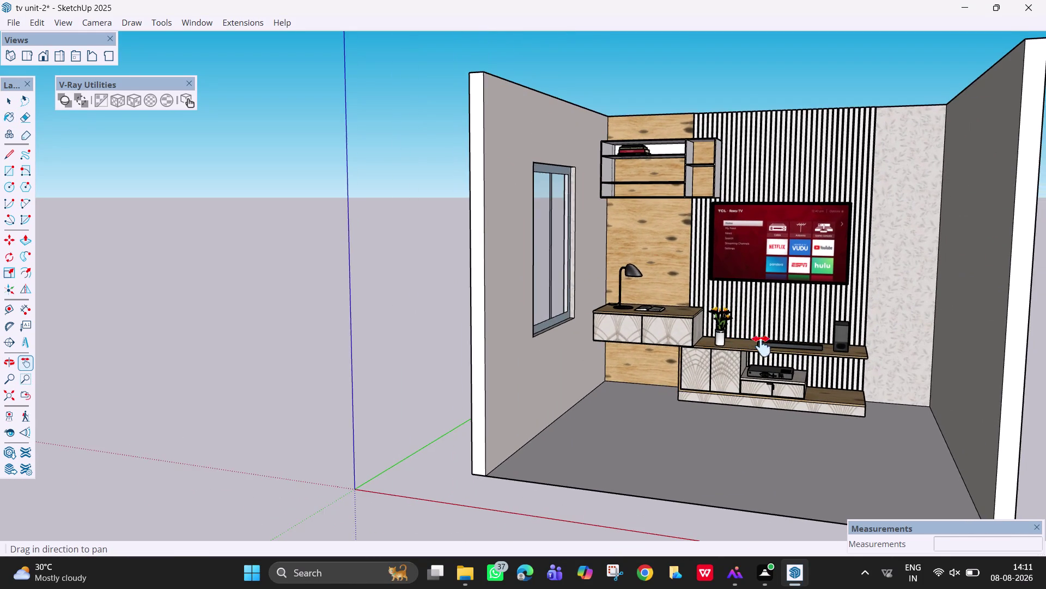
middle_drag(766, 348, 841, 359)
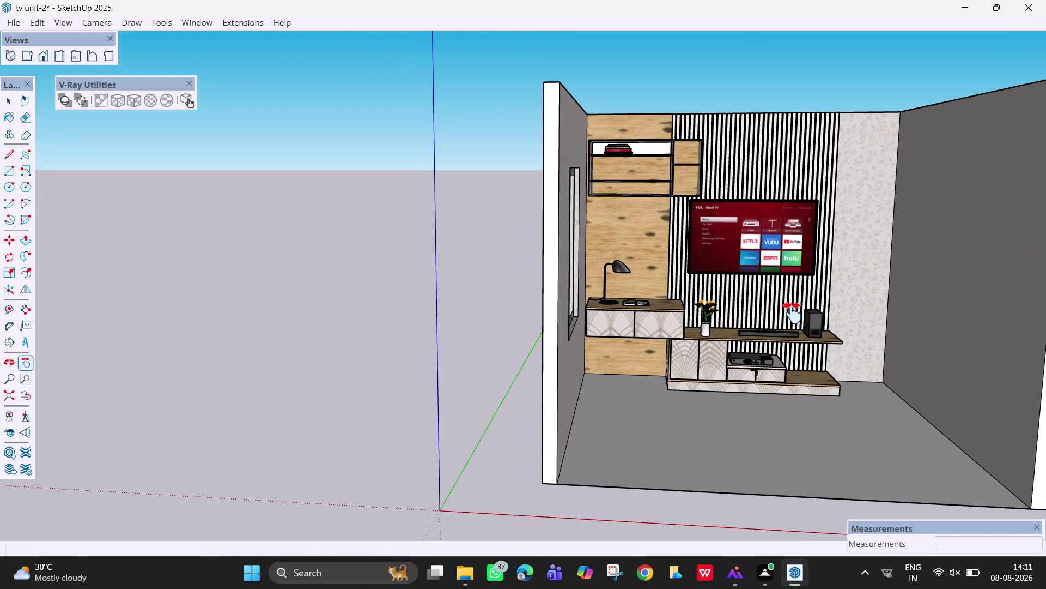
drag(787, 313, 703, 334)
middle_drag(715, 335, 753, 344)
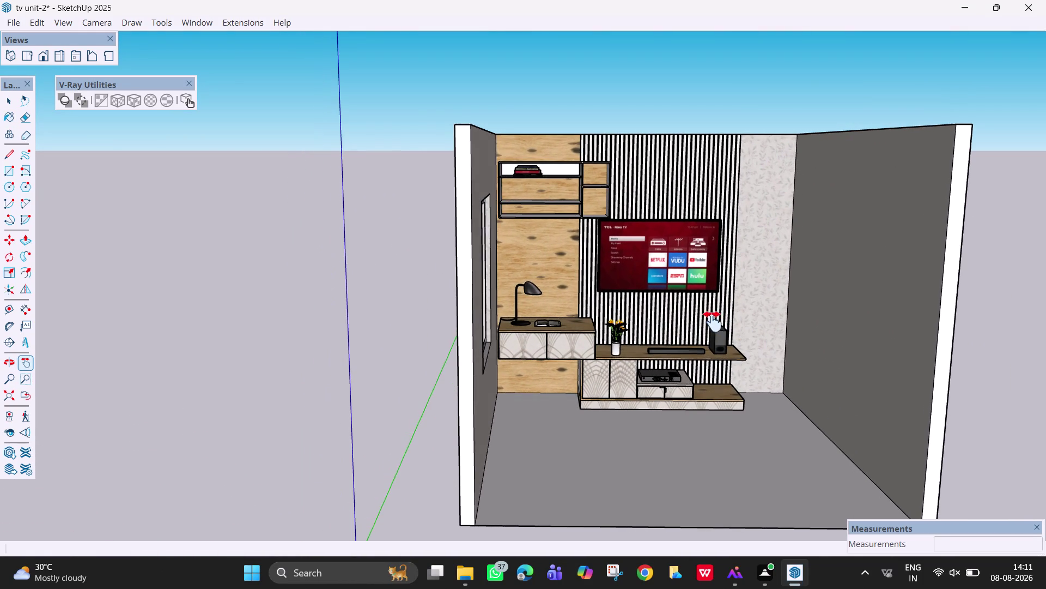
drag(696, 321, 646, 324)
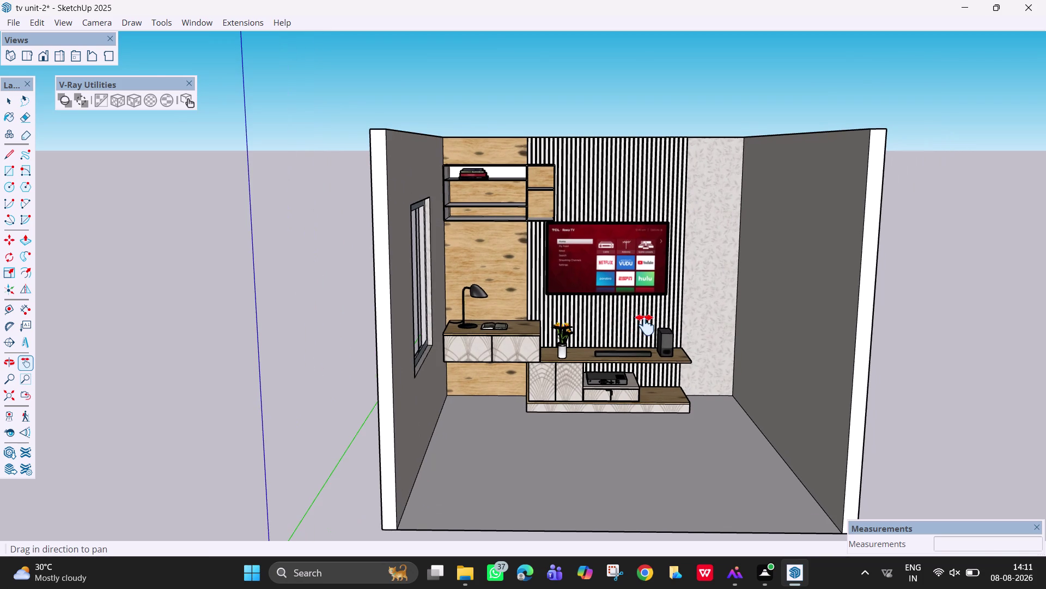
scroll(up, 3)
scroll(up, 3)
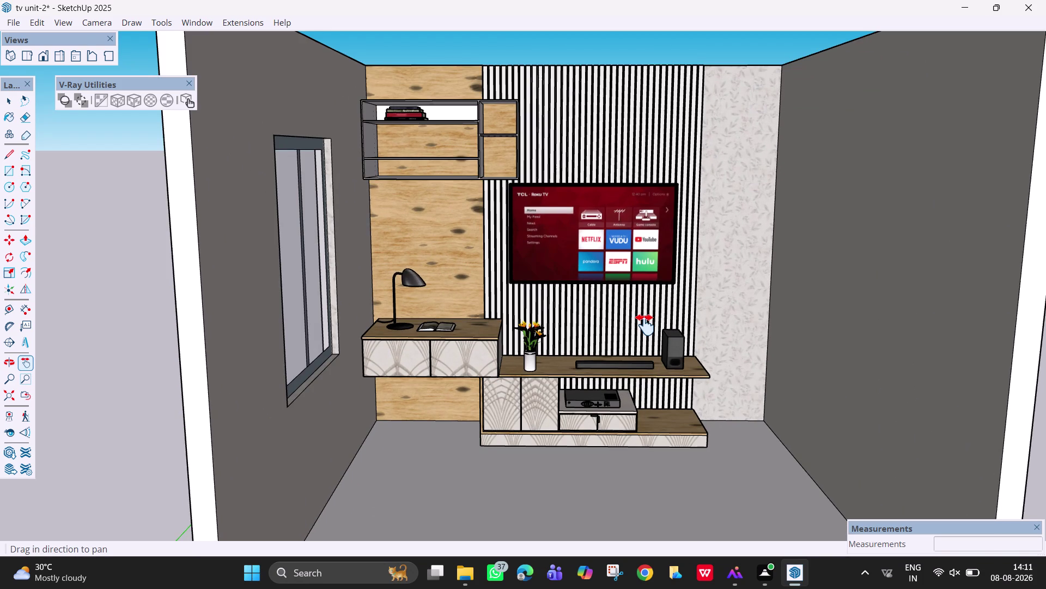
scroll(down, 3)
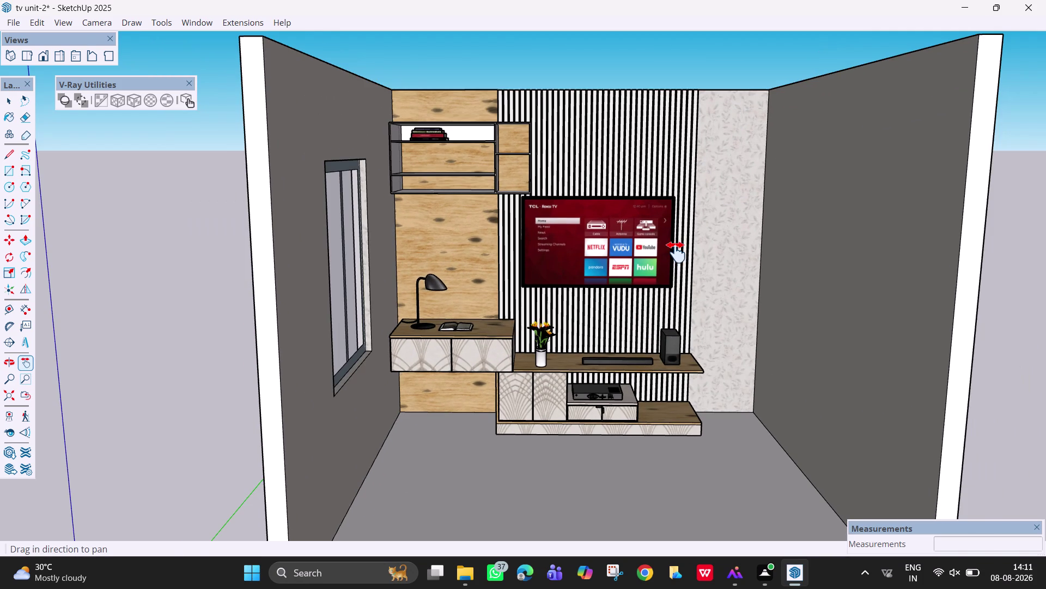
middle_drag(676, 252, 671, 251)
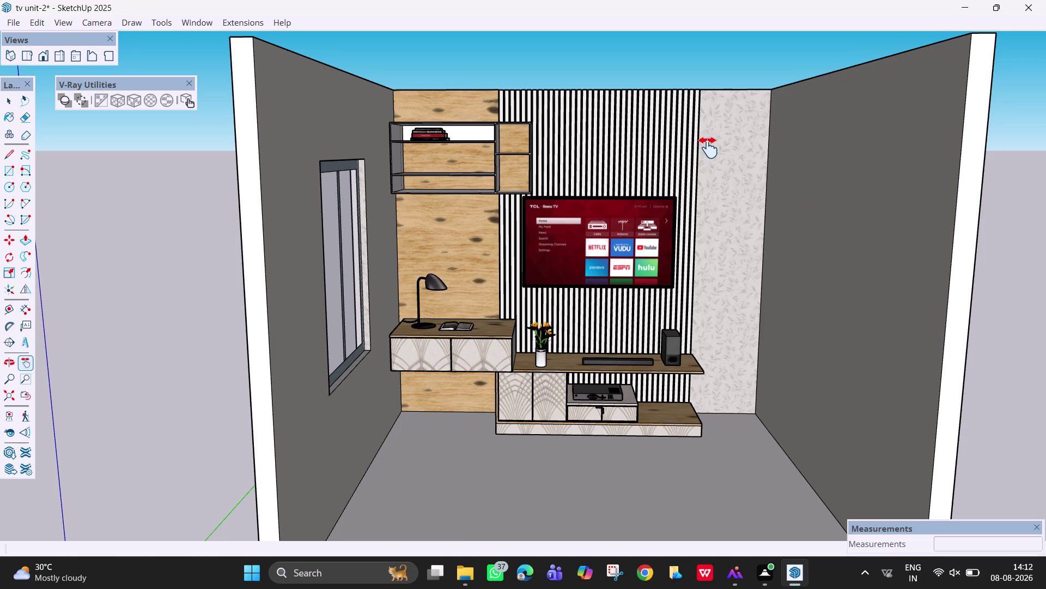
Select all the room geometry and make it one group.
scroll(down, 3)
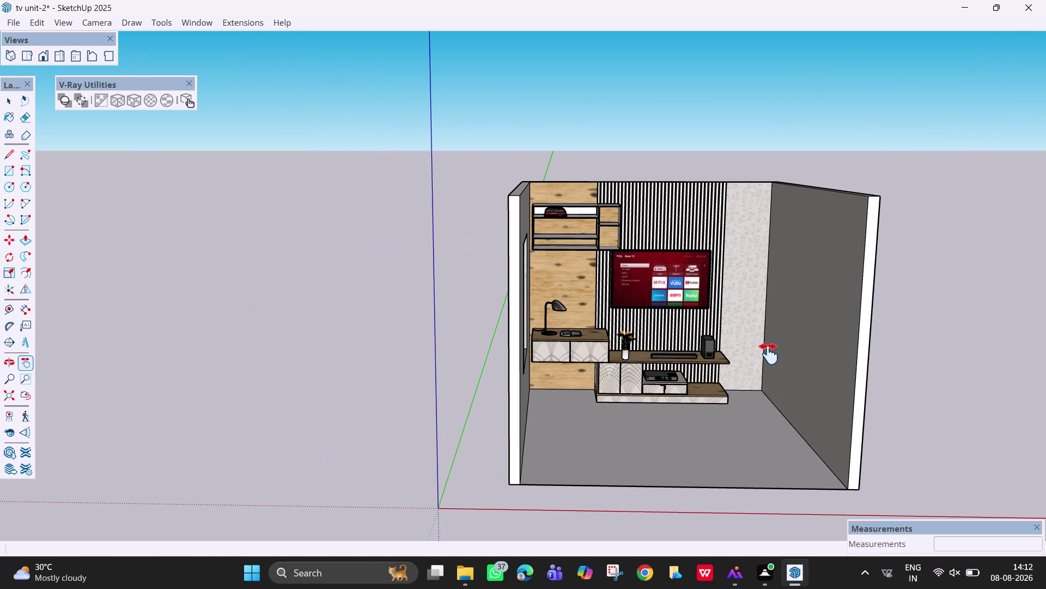
key(space)
drag(887, 497, 540, 256)
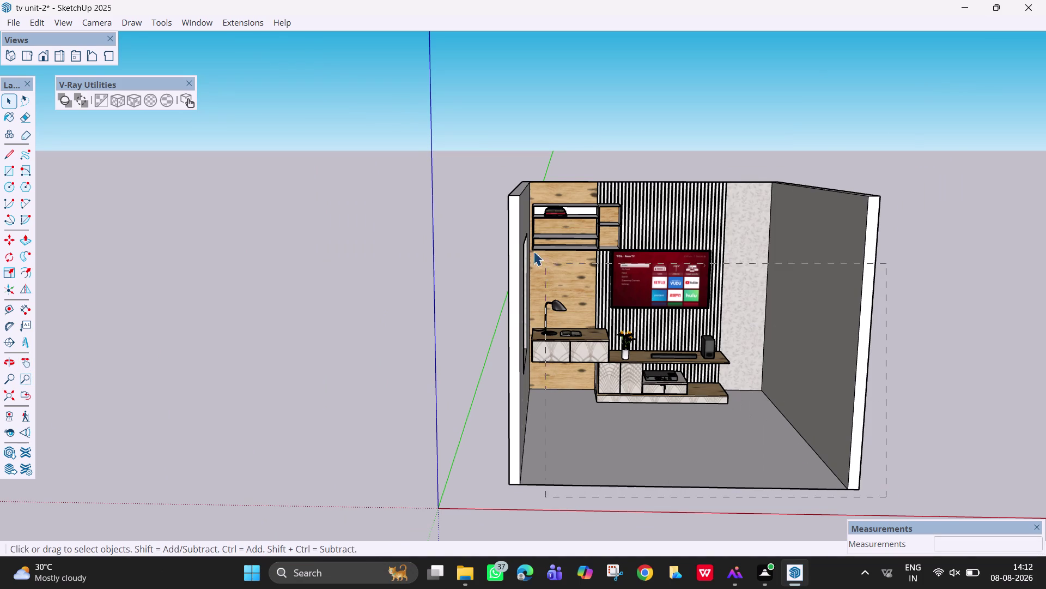
drag(540, 255, 491, 169)
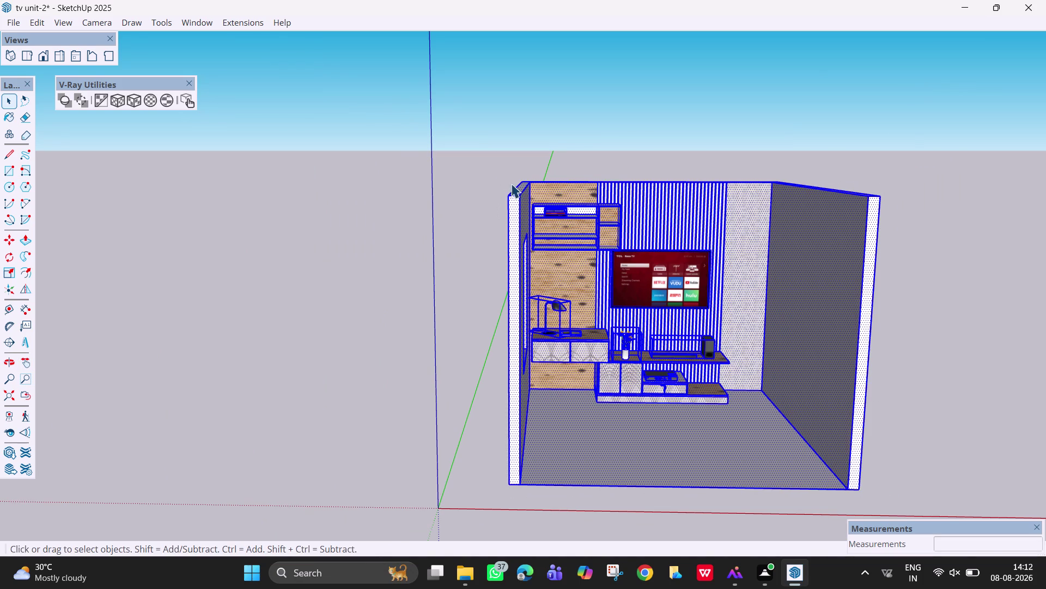
right_click(513, 185)
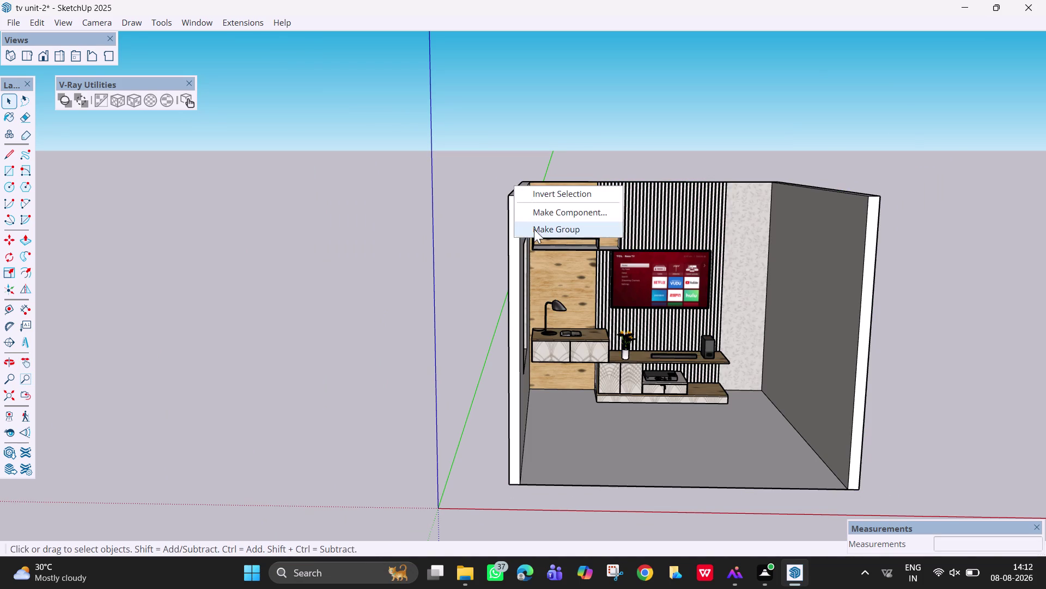
click(536, 232)
Draw the ceiling rectangle across the wall tops, corner to corner.
middle_drag(688, 179, 665, 352)
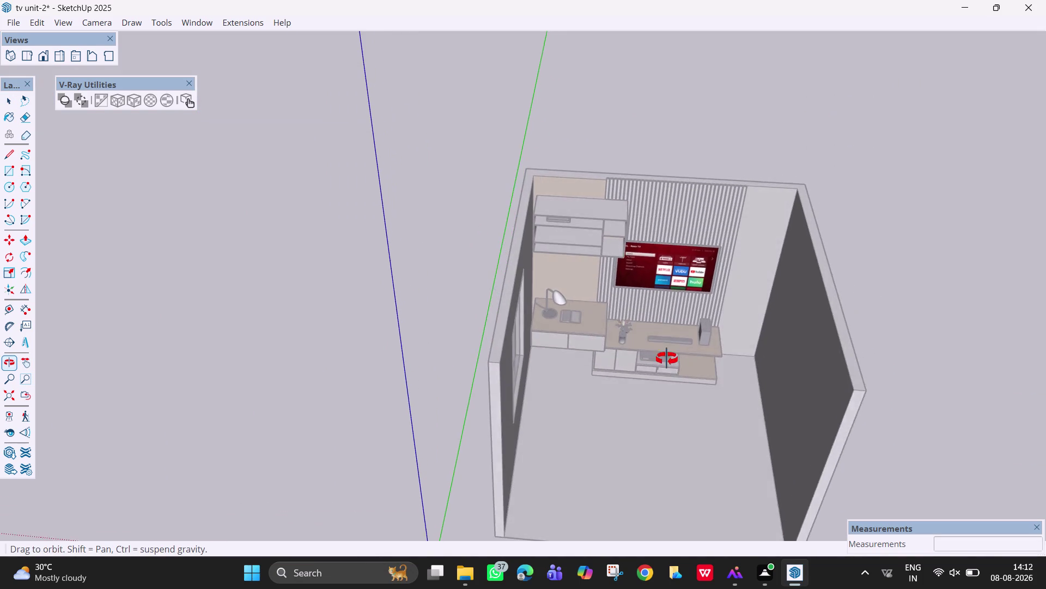
middle_drag(665, 352, 666, 415)
key(r)
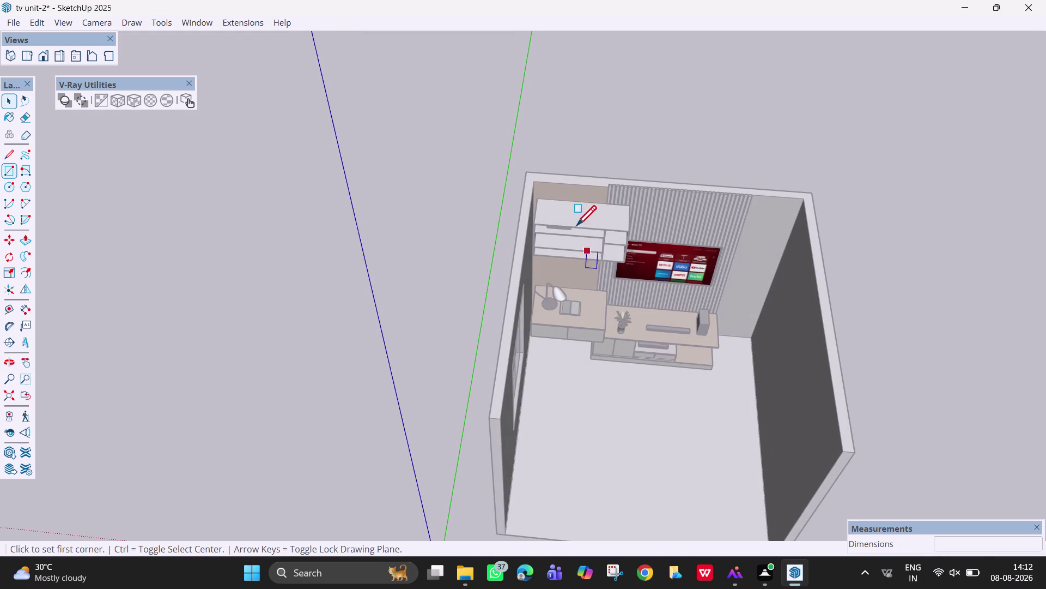
click(527, 172)
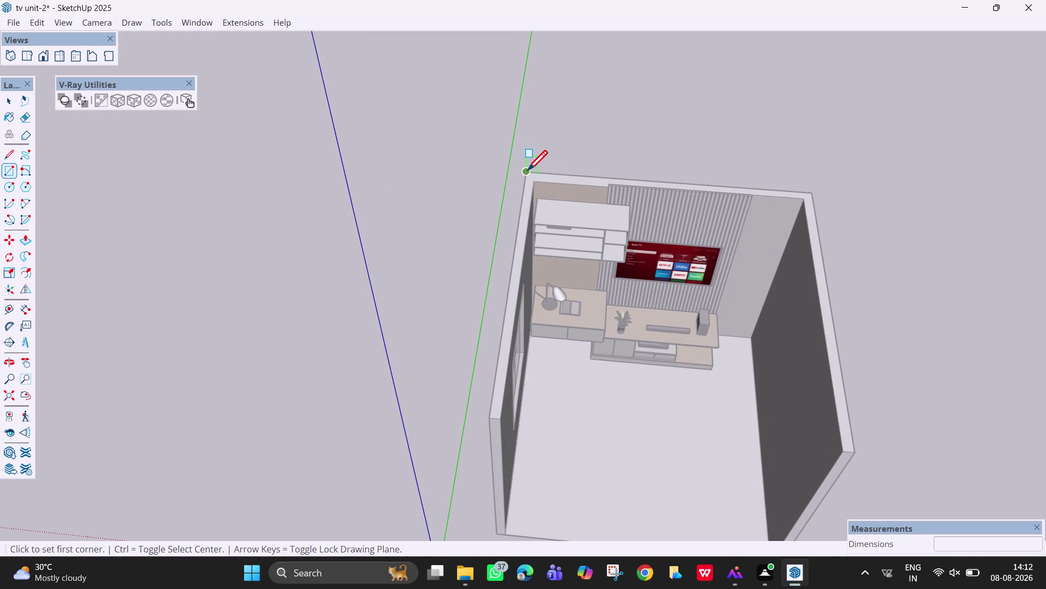
key(Up)
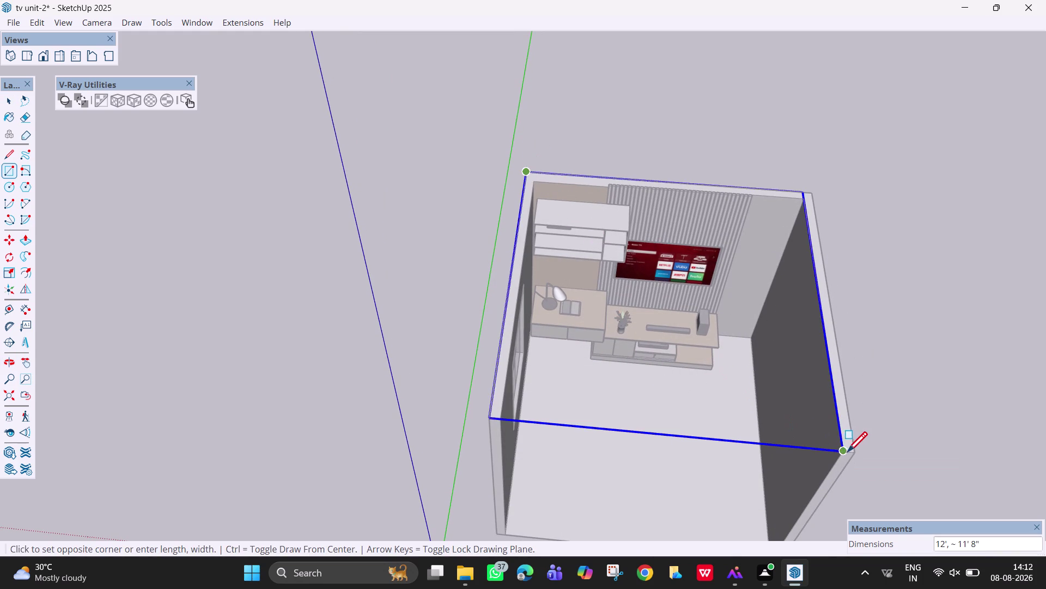
click(854, 454)
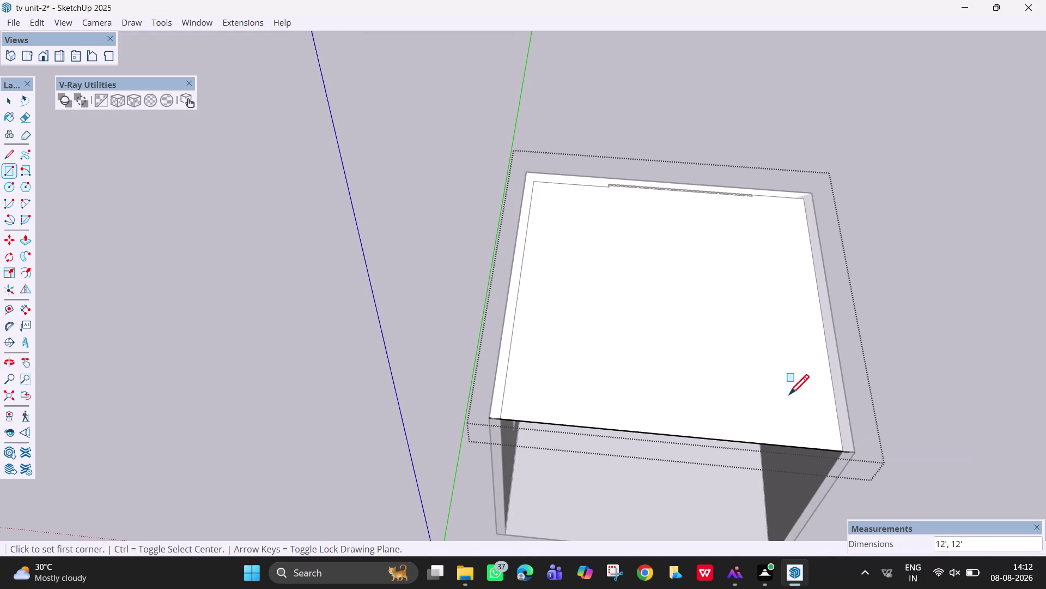
Push/pull the ceiling face 6 into a slab, then deselect it.
middle_drag(775, 385, 747, 323)
key(p)
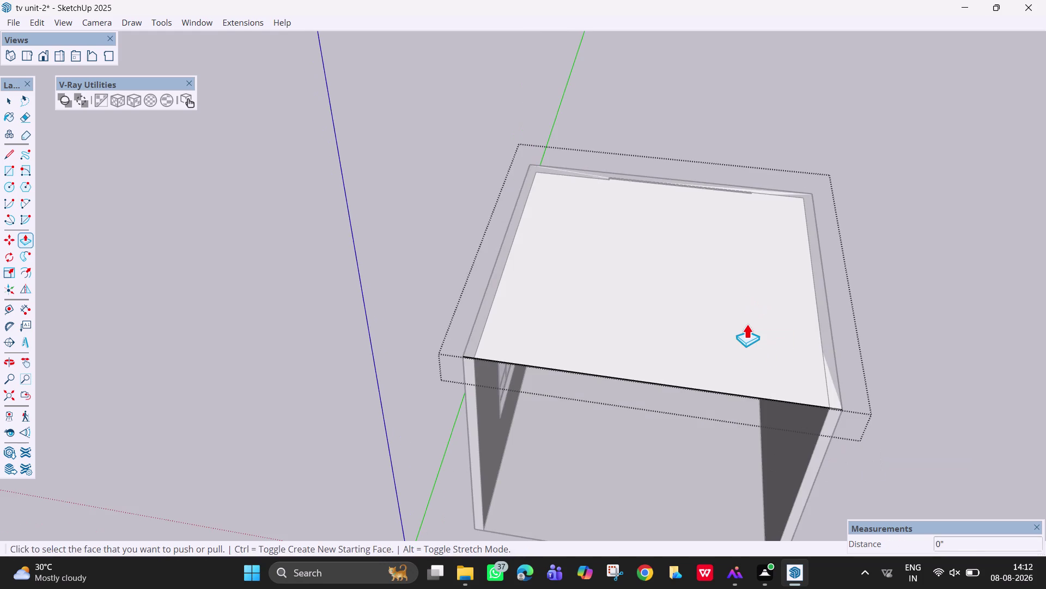
click(747, 323)
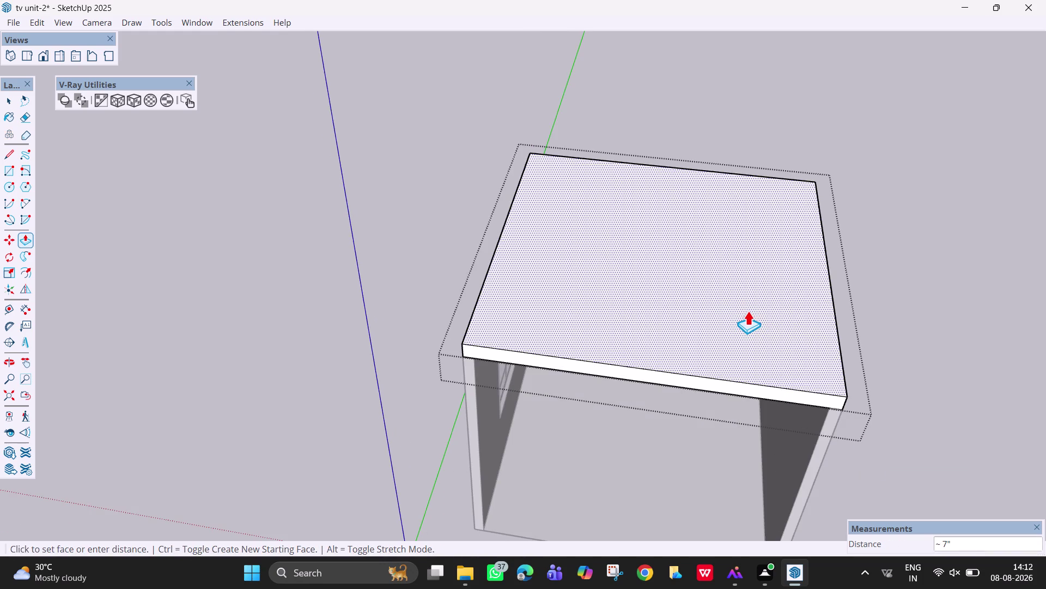
key(6)
key(Return)
key(space)
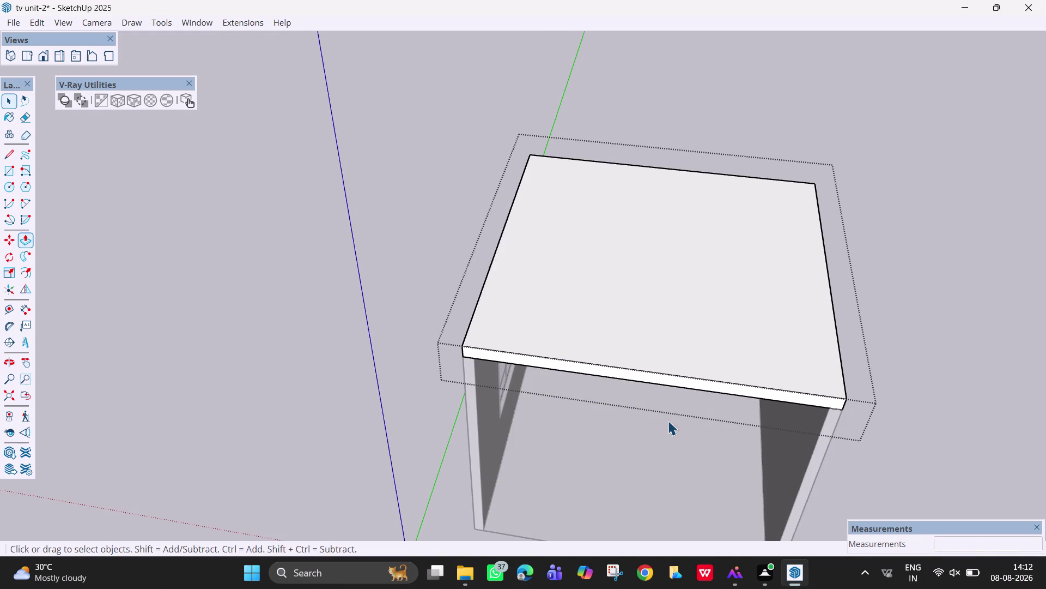
key(space)
click(946, 266)
middle_drag(698, 439, 702, 334)
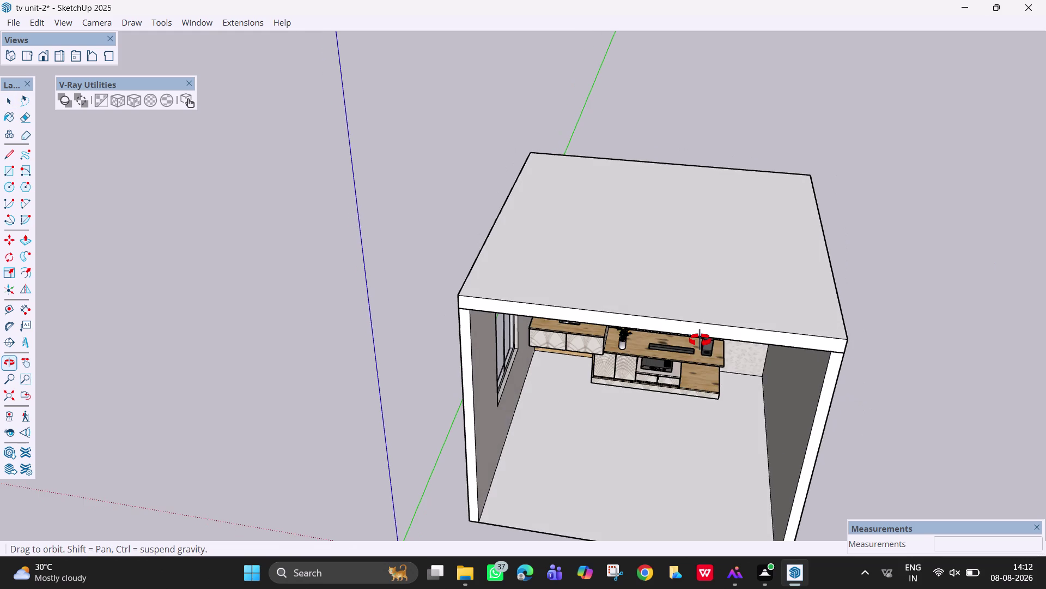
middle_drag(702, 334, 716, 292)
middle_drag(688, 336, 688, 320)
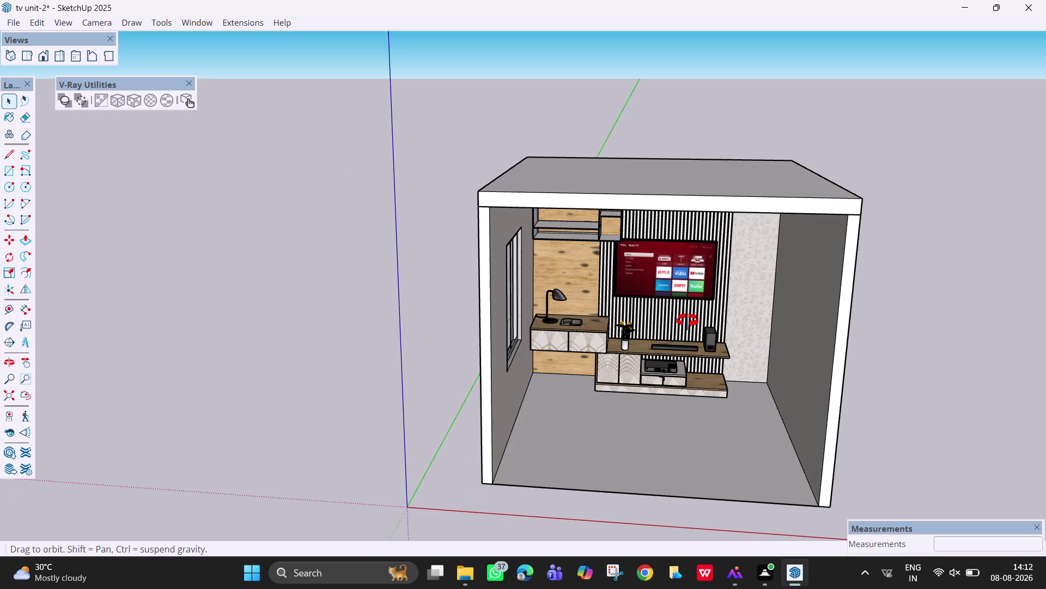
middle_drag(688, 319, 691, 268)
middle_click(691, 268)
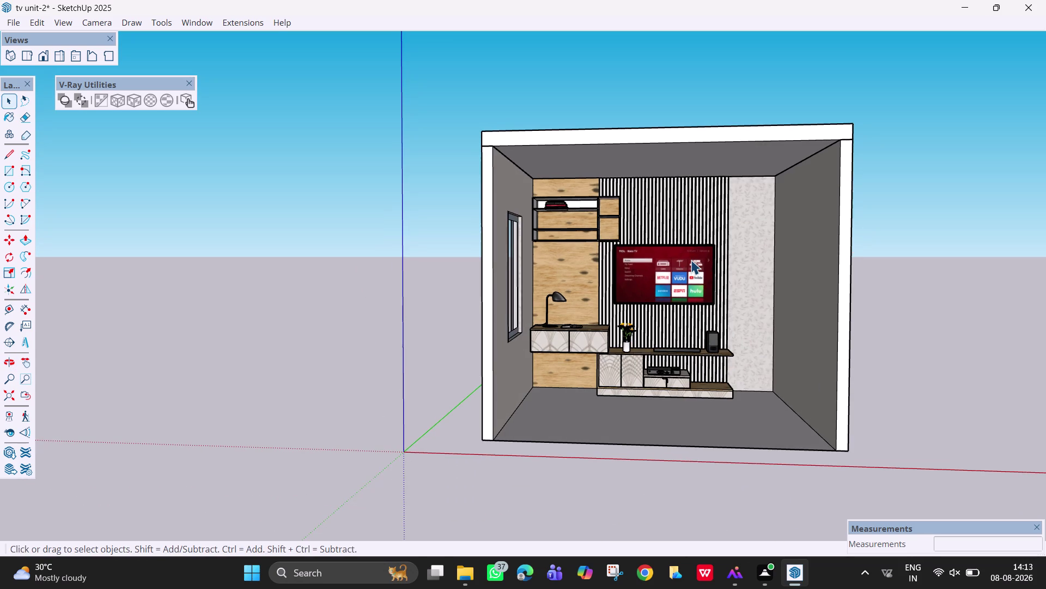
middle_drag(690, 163, 692, 112)
key(space)
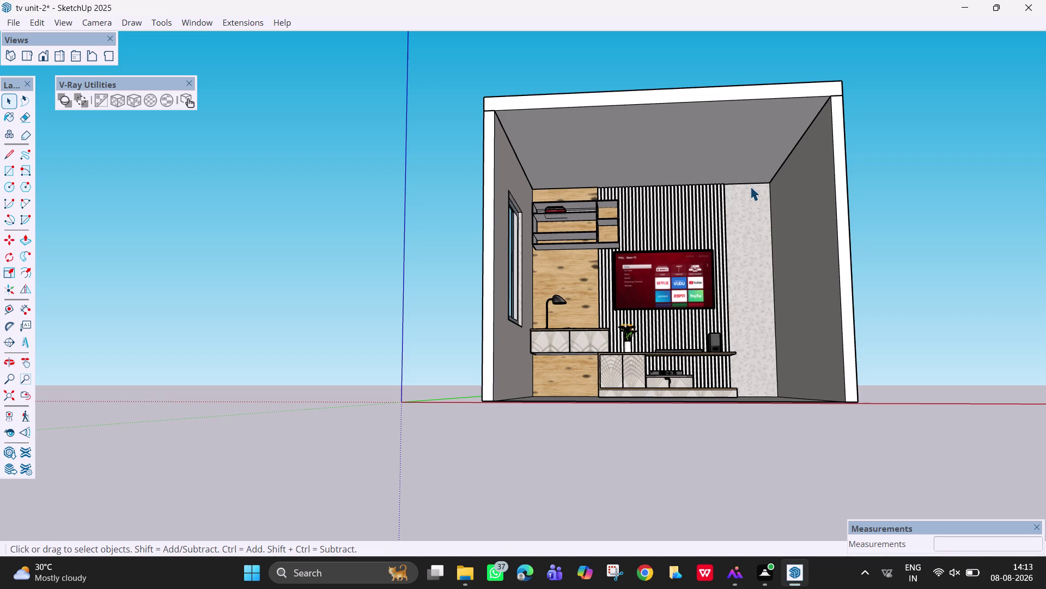
key(f)
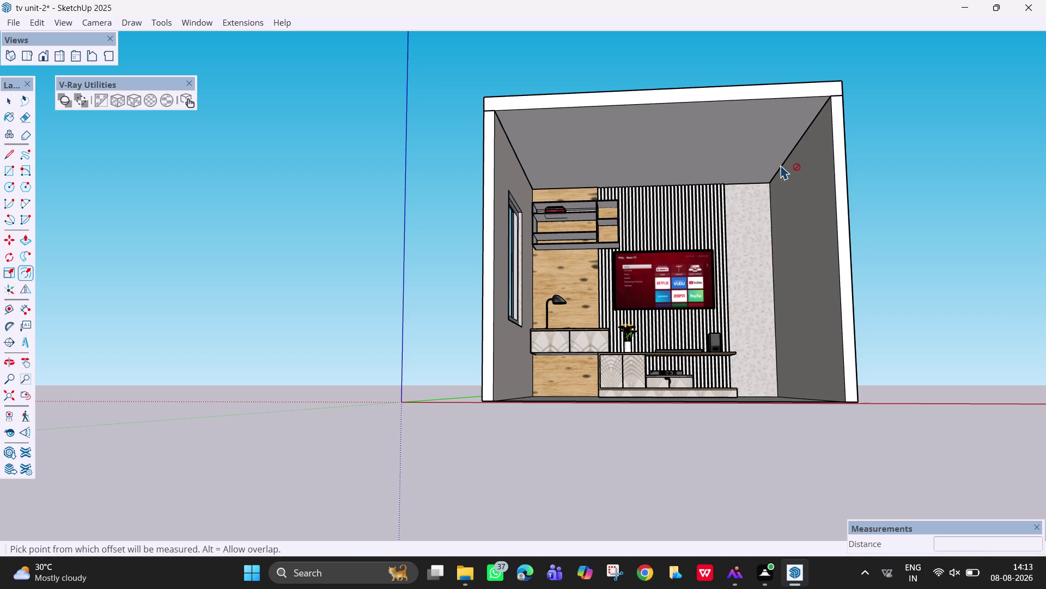
click(732, 141)
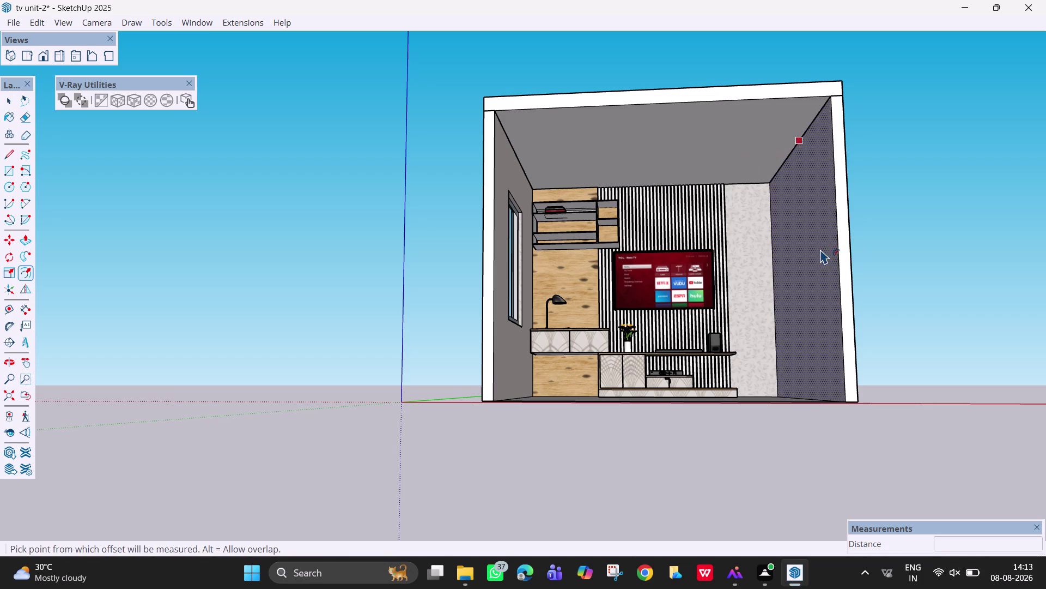
key(space)
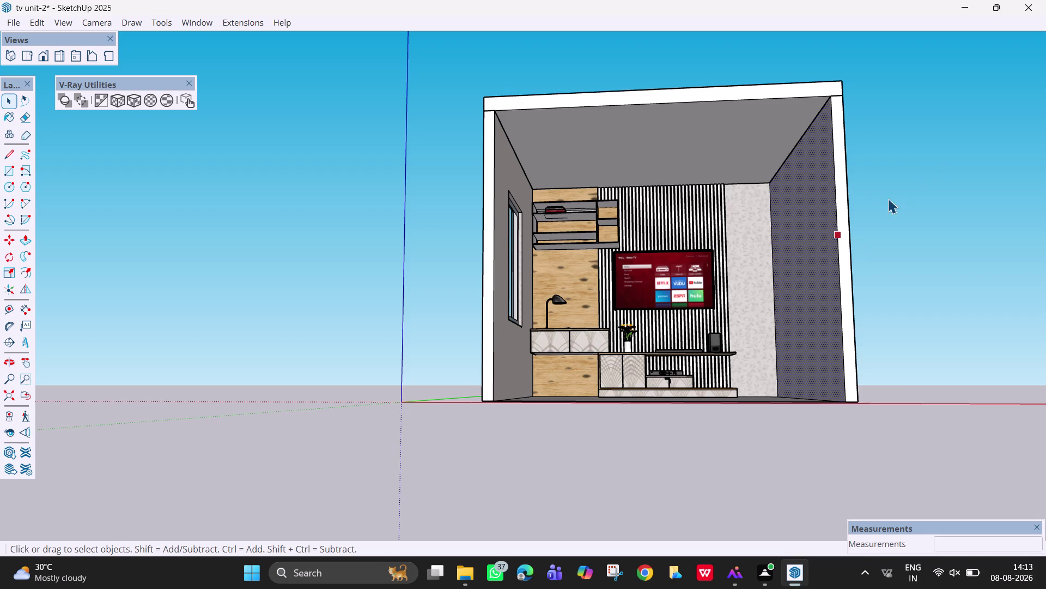
right_click(888, 199)
click(801, 218)
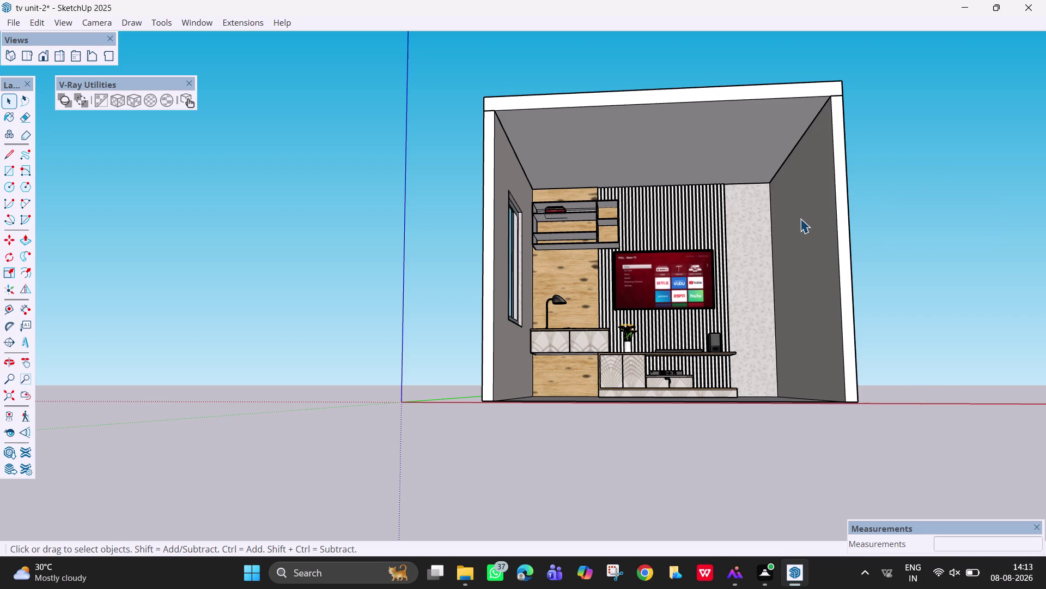
click(765, 378)
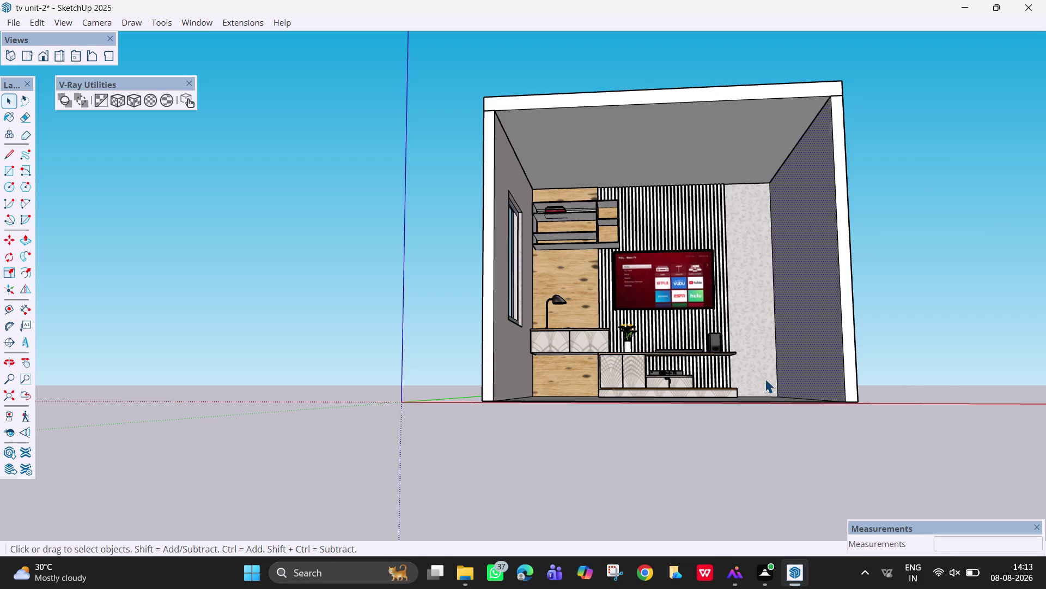
key(Escape)
key(space)
drag(829, 421, 789, 390)
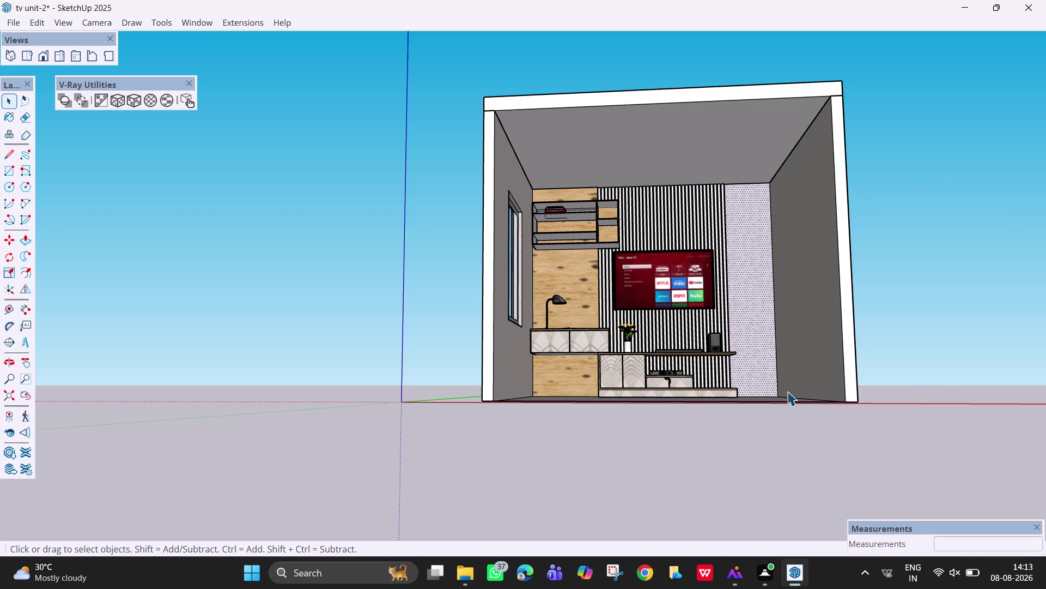
drag(789, 390, 731, 335)
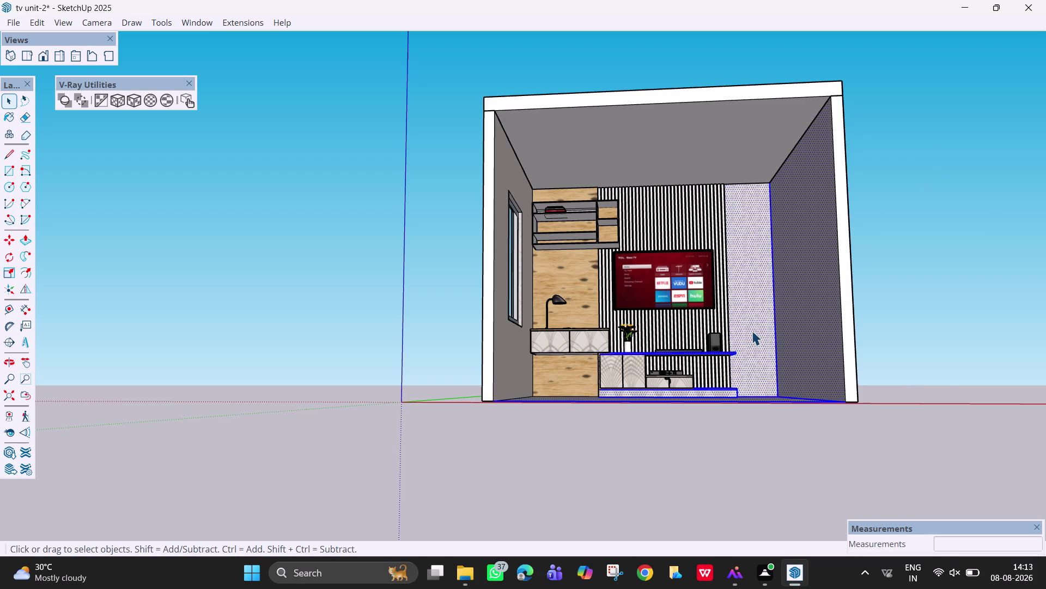
drag(589, 367, 512, 325)
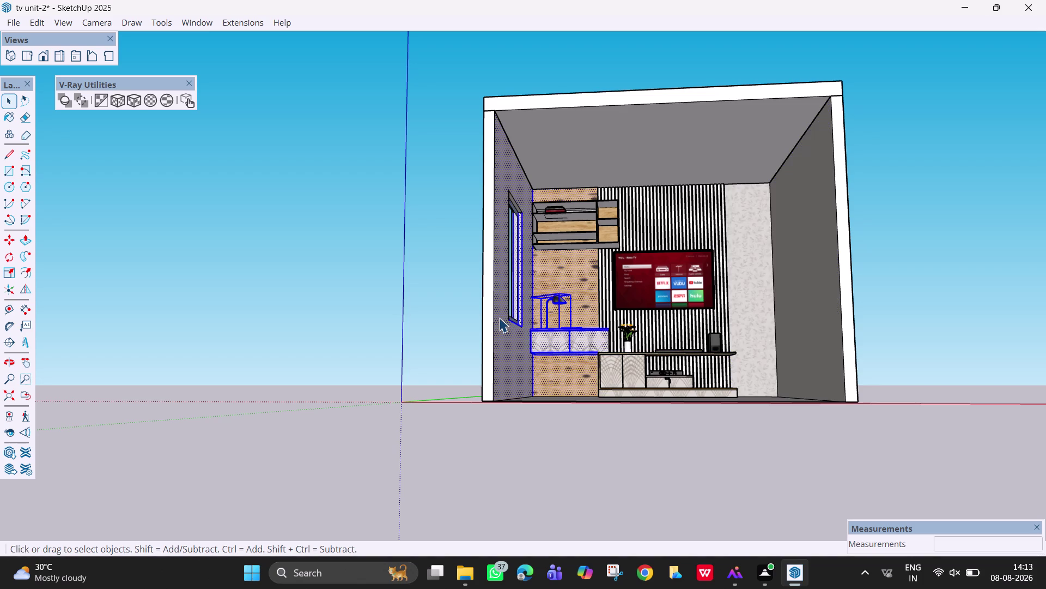
key(Escape)
key(space)
click(887, 306)
middle_drag(889, 304, 818, 377)
click(733, 163)
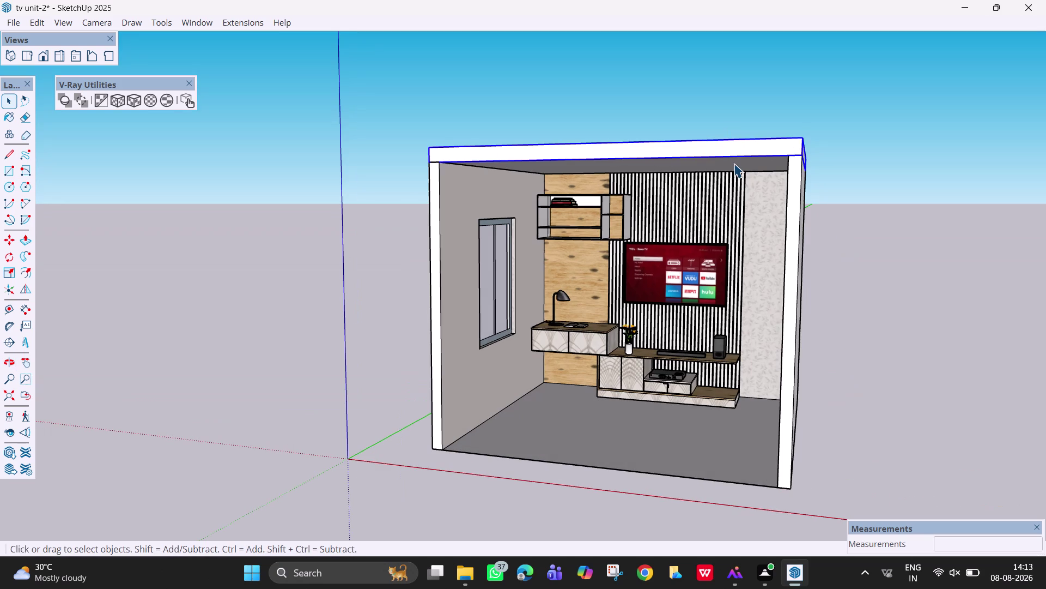
middle_drag(735, 163, 758, 82)
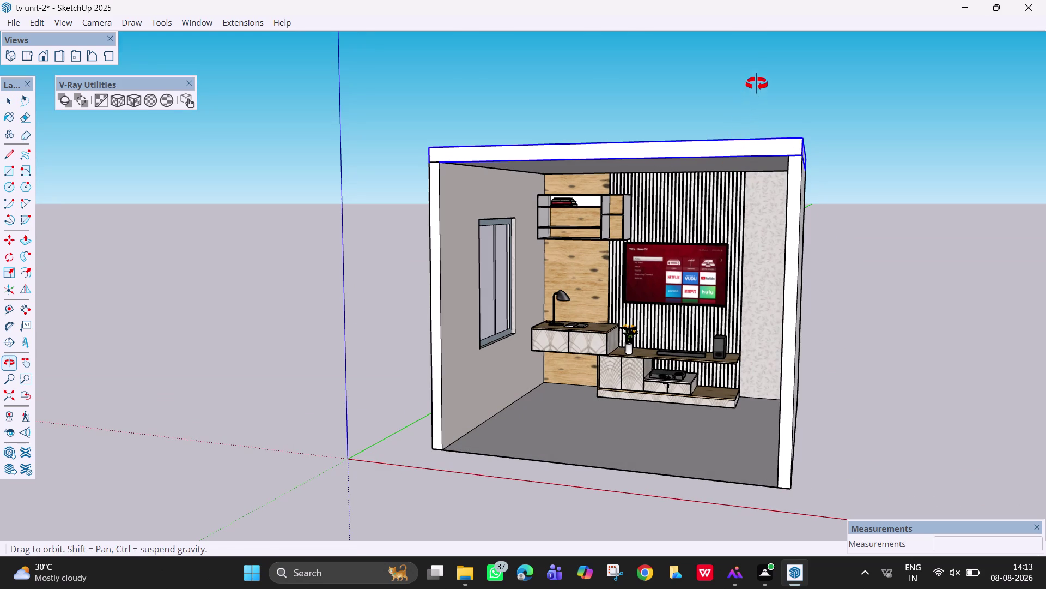
middle_drag(758, 83, 758, 79)
Enter the ceiling group with Edit Group and begin an Offset on its underside.
click(726, 121)
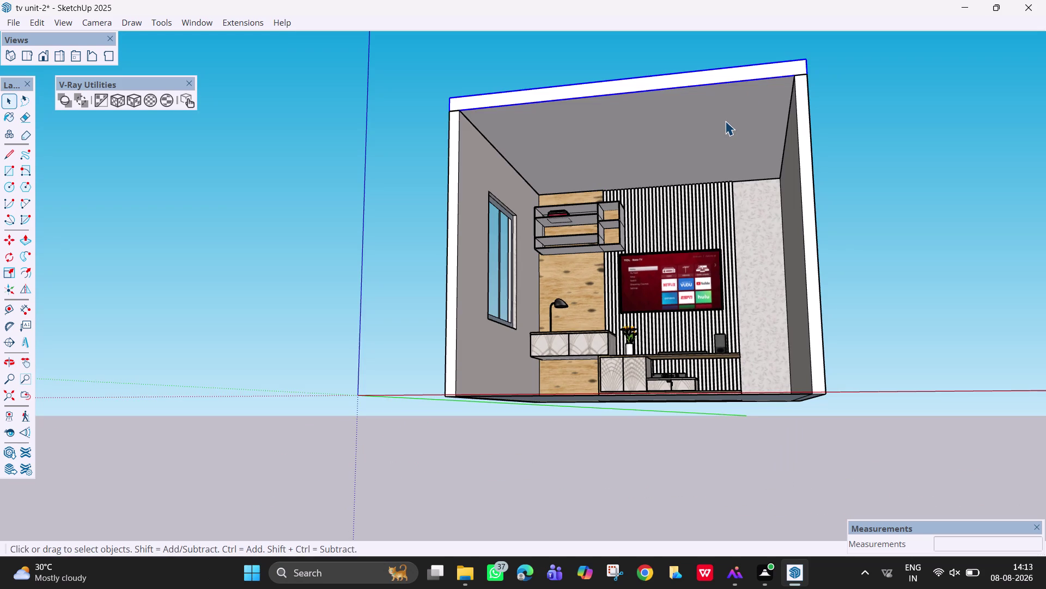
right_click(722, 83)
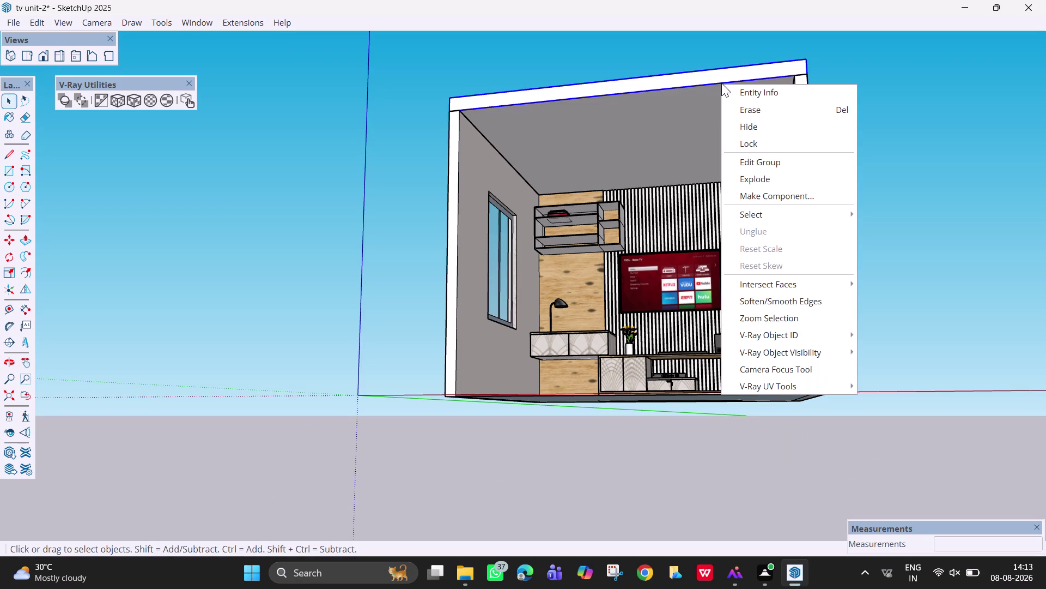
click(746, 176)
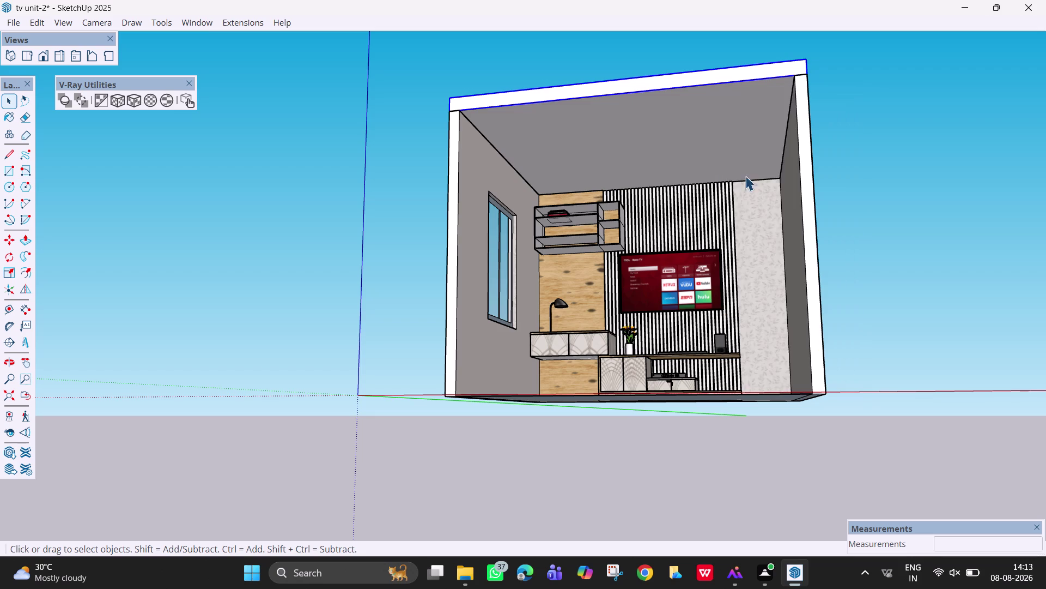
key(f)
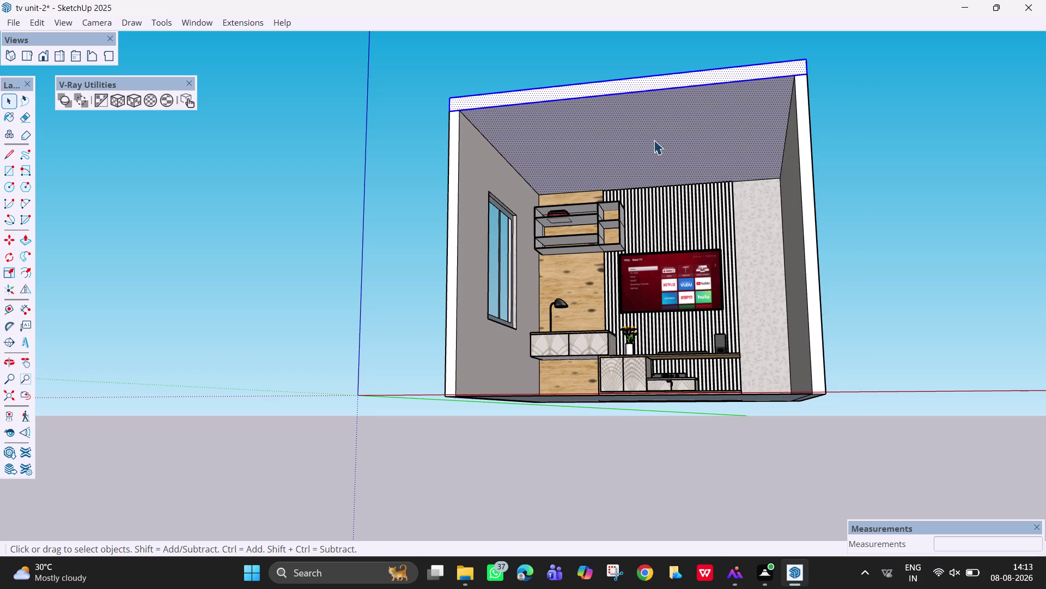
click(613, 102)
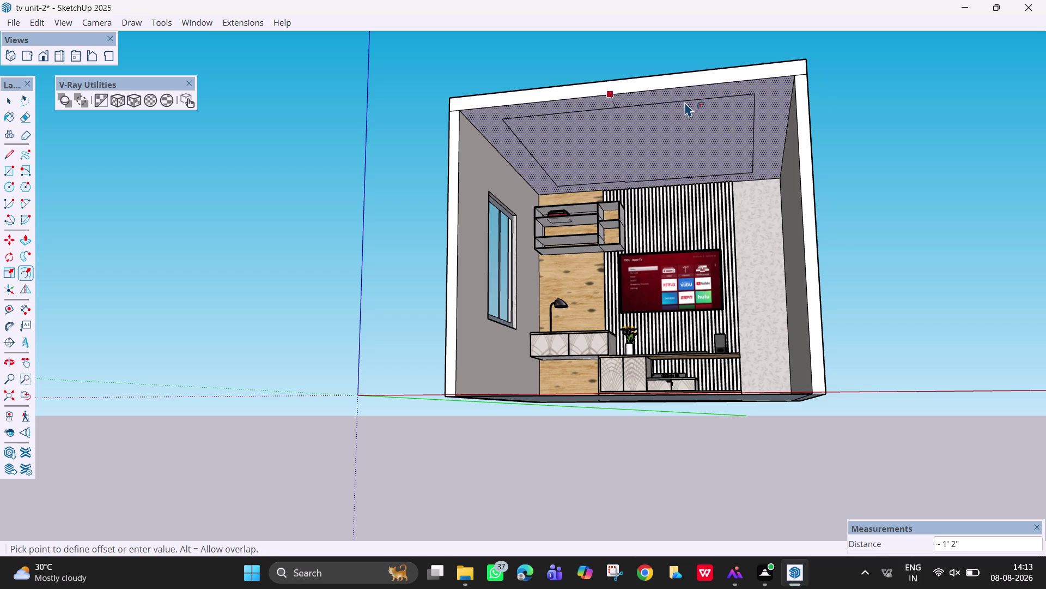
key(Escape)
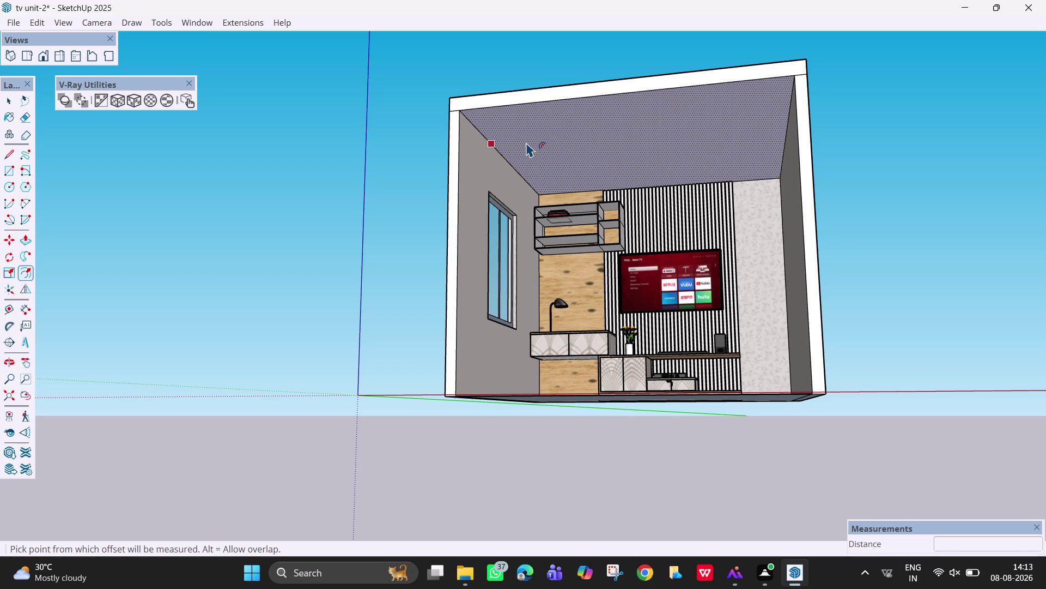
Offset the ceiling underside by 2, then undo it.
click(525, 141)
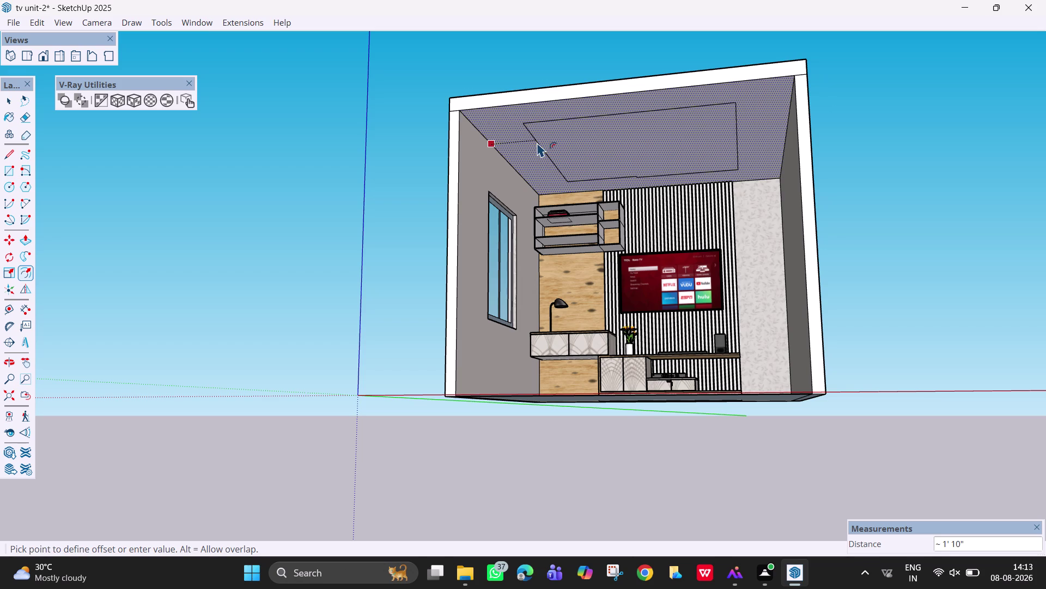
scroll(up, 3)
scroll(up, 3)
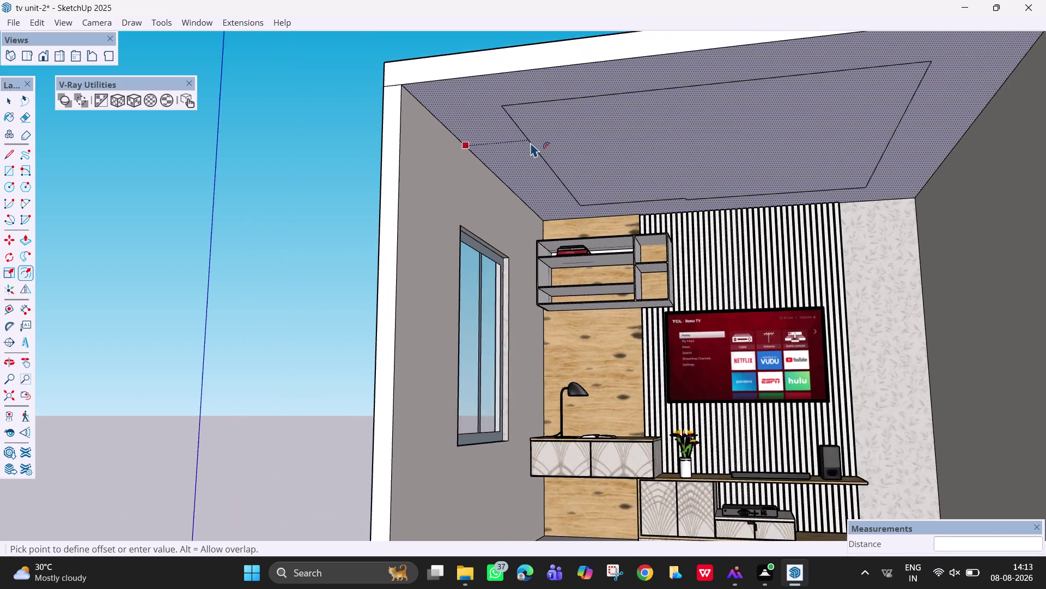
scroll(up, 3)
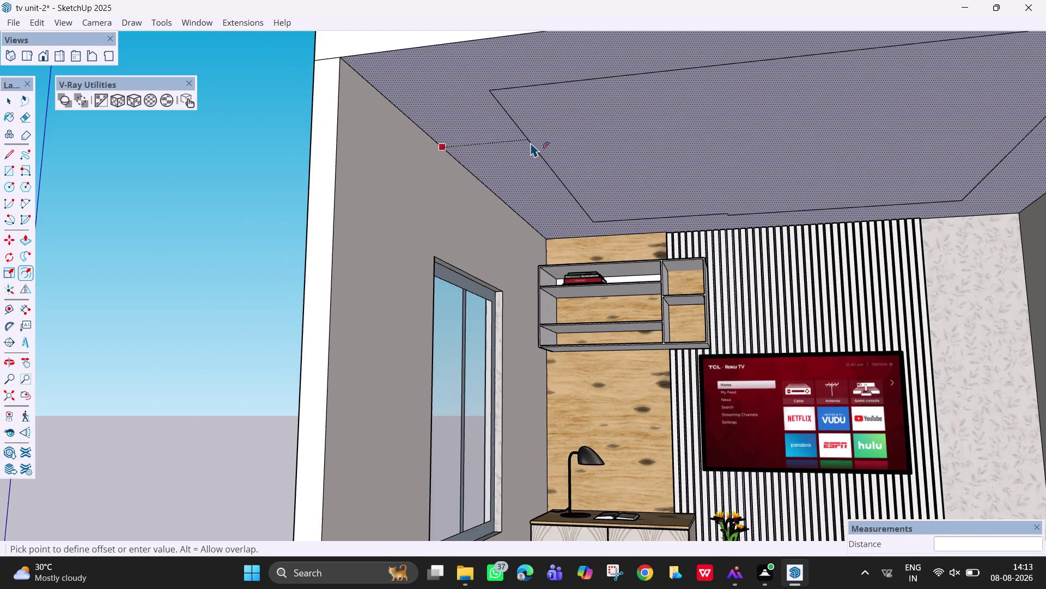
key(2)
key(Return)
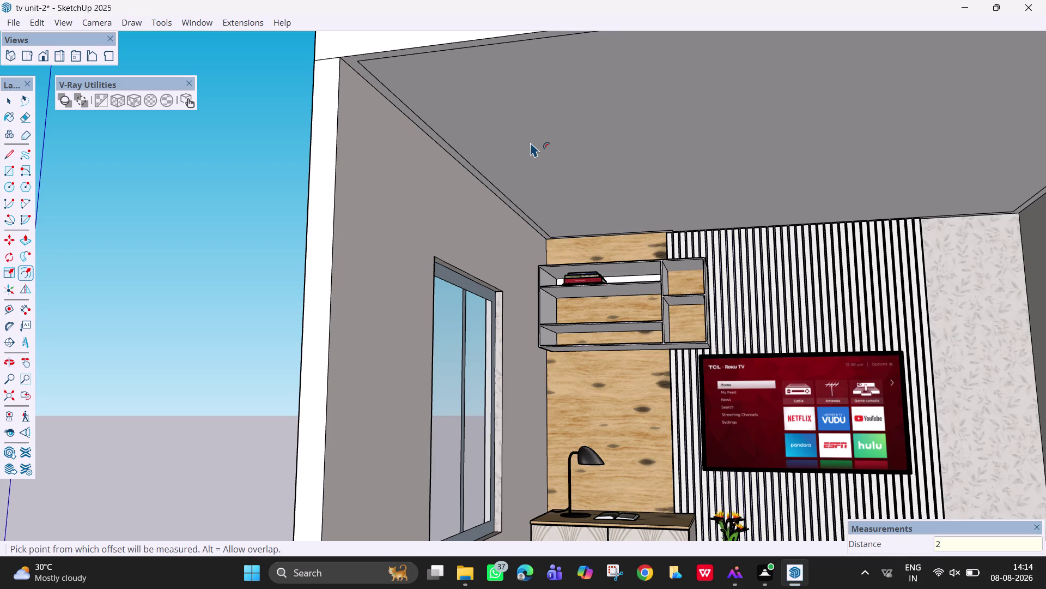
key(ctrl+z)
Offset the ceiling underside by 5 instead and inspect the border outline.
click(493, 163)
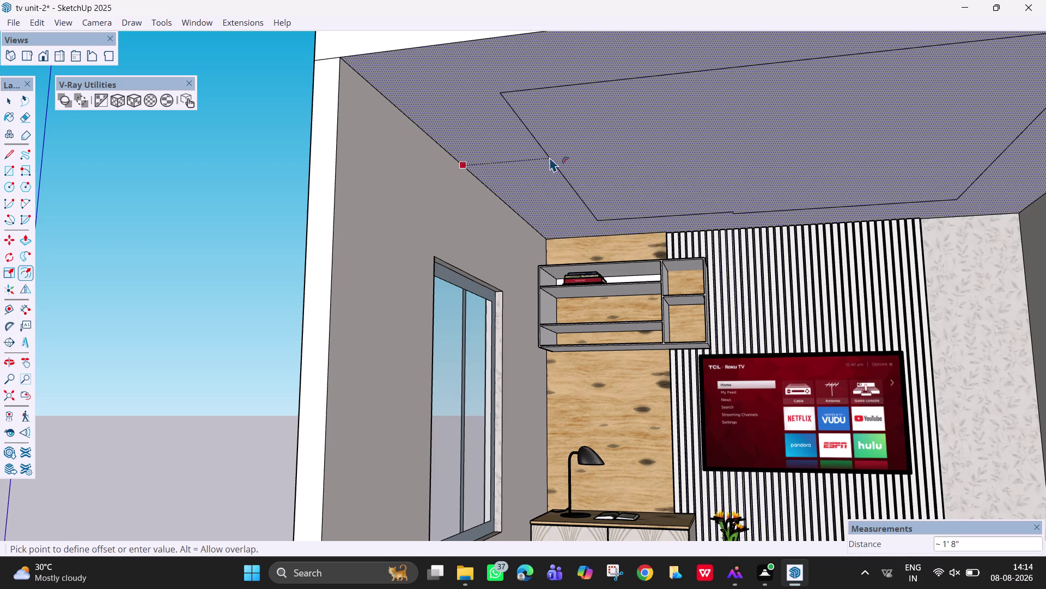
key(5)
key(Return)
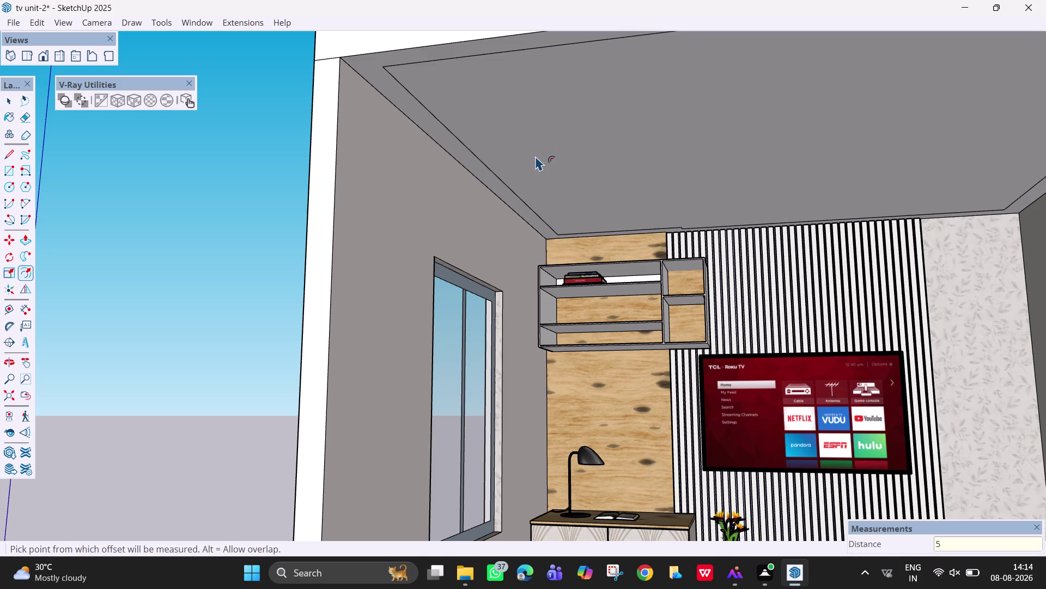
scroll(down, 3)
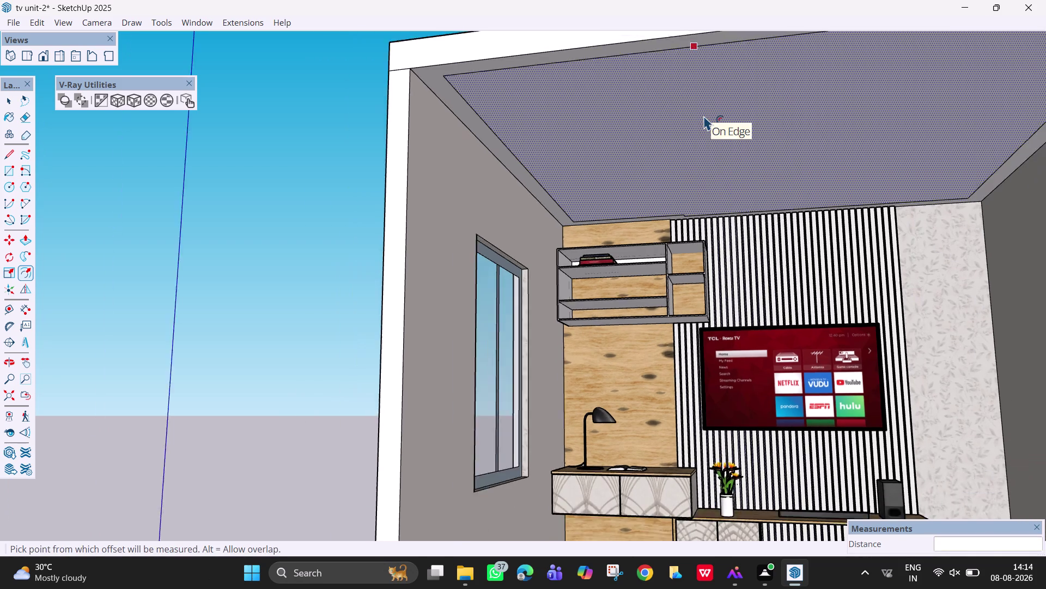
middle_drag(725, 129, 692, 82)
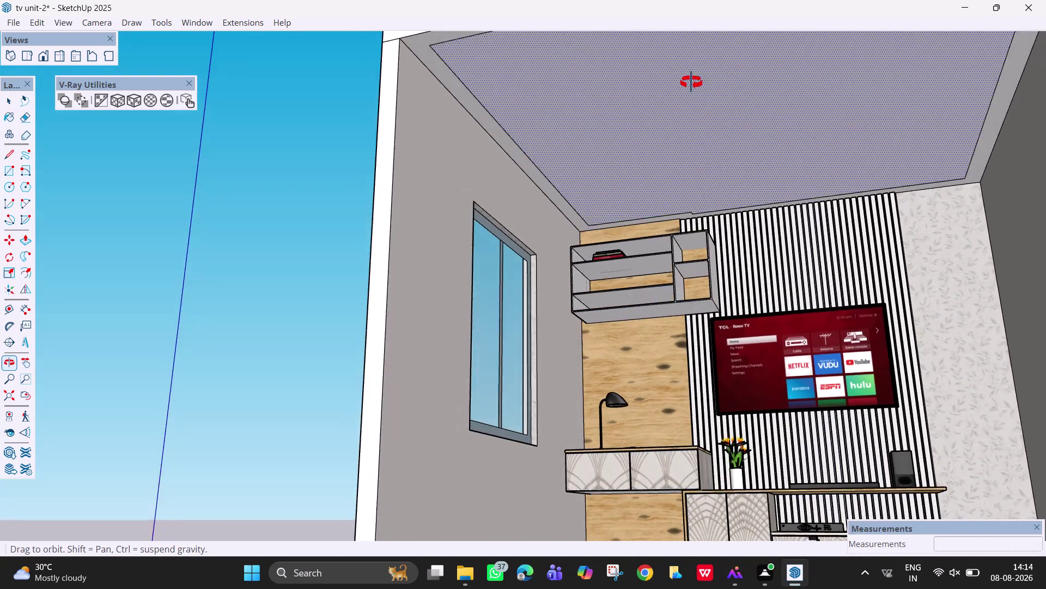
middle_drag(691, 82, 699, 88)
middle_drag(727, 114, 771, 138)
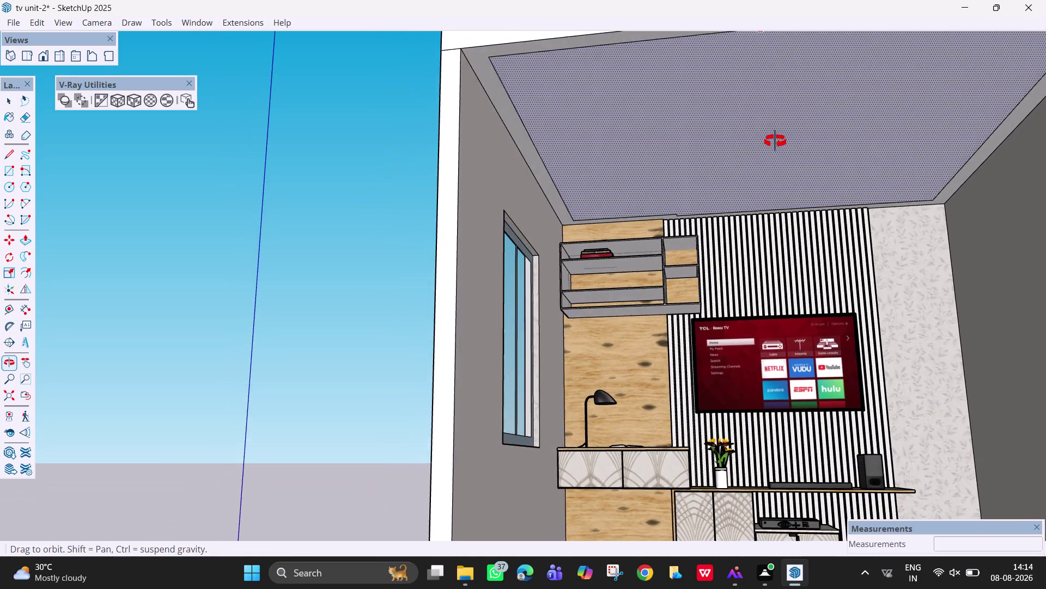
middle_drag(771, 137, 778, 143)
key(Escape)
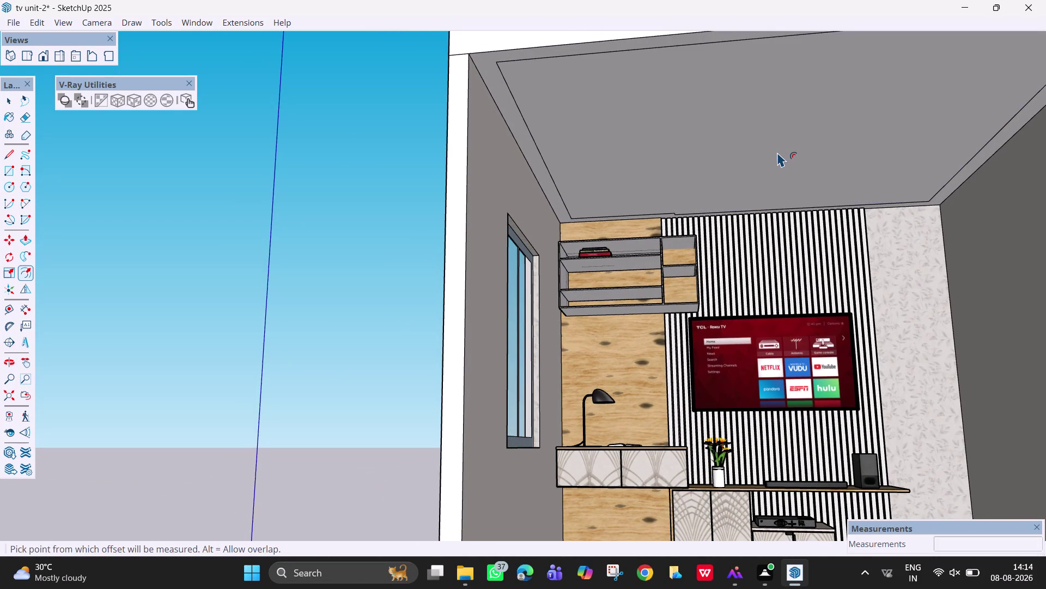
scroll(down, 3)
Push/pull the outer border strip down 3 inches.
key(p)
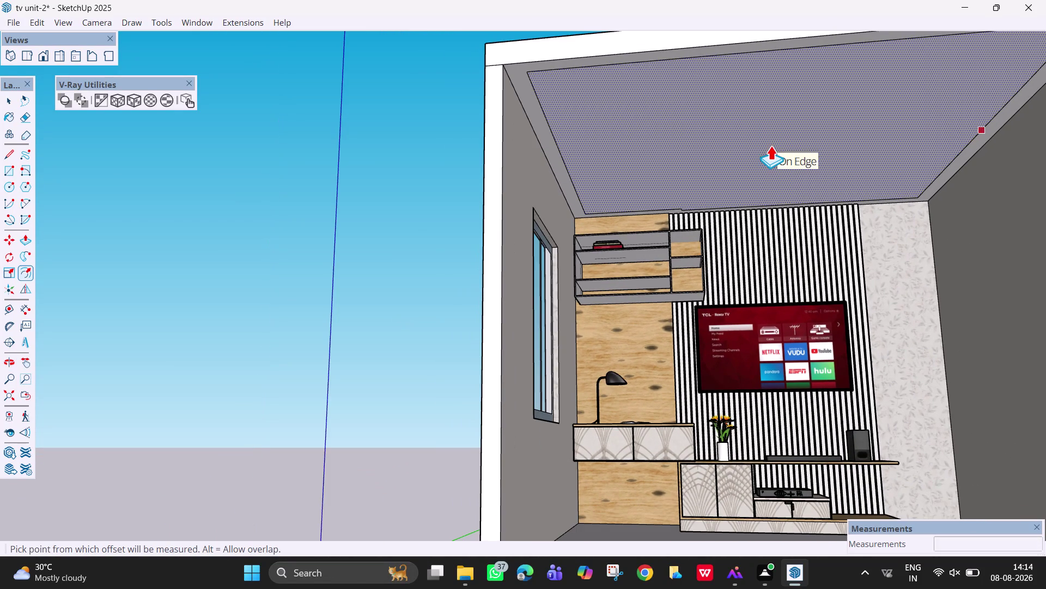
click(771, 145)
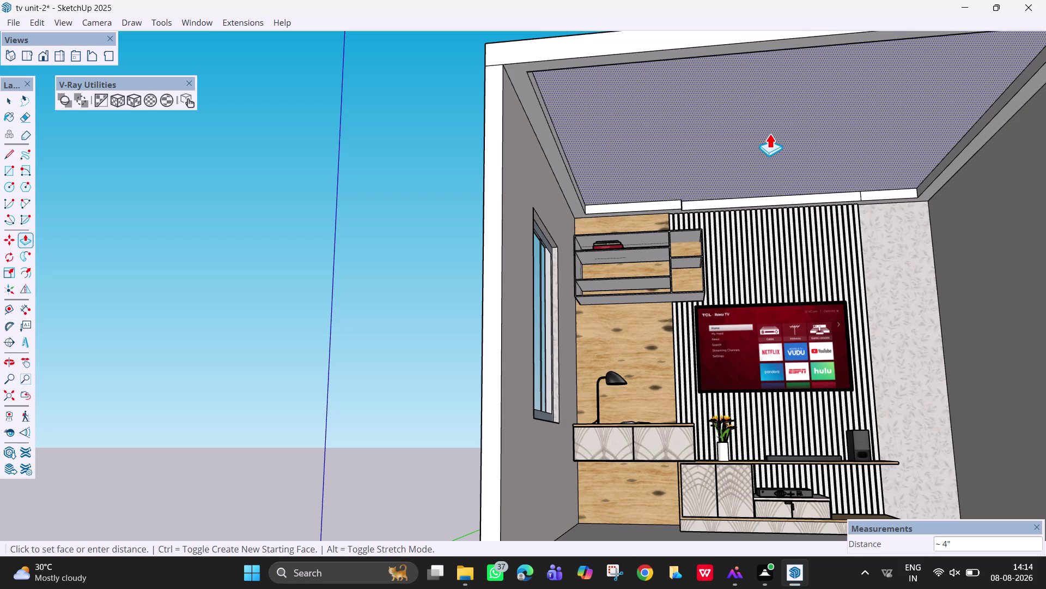
key(3)
key(Return)
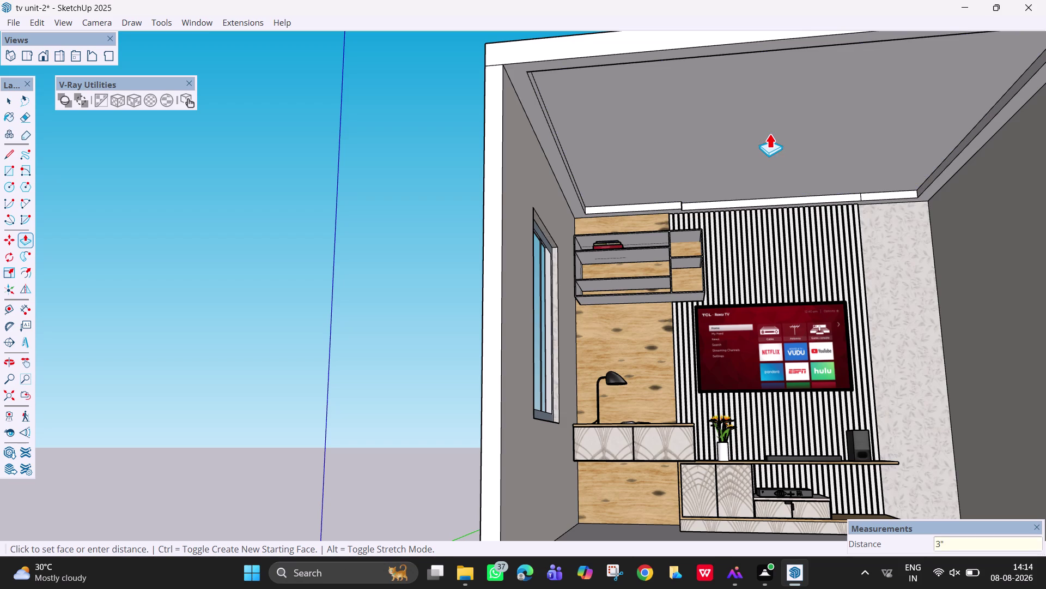
scroll(up, 3)
middle_drag(723, 162, 629, 221)
middle_drag(751, 193, 611, 187)
middle_drag(627, 196, 678, 216)
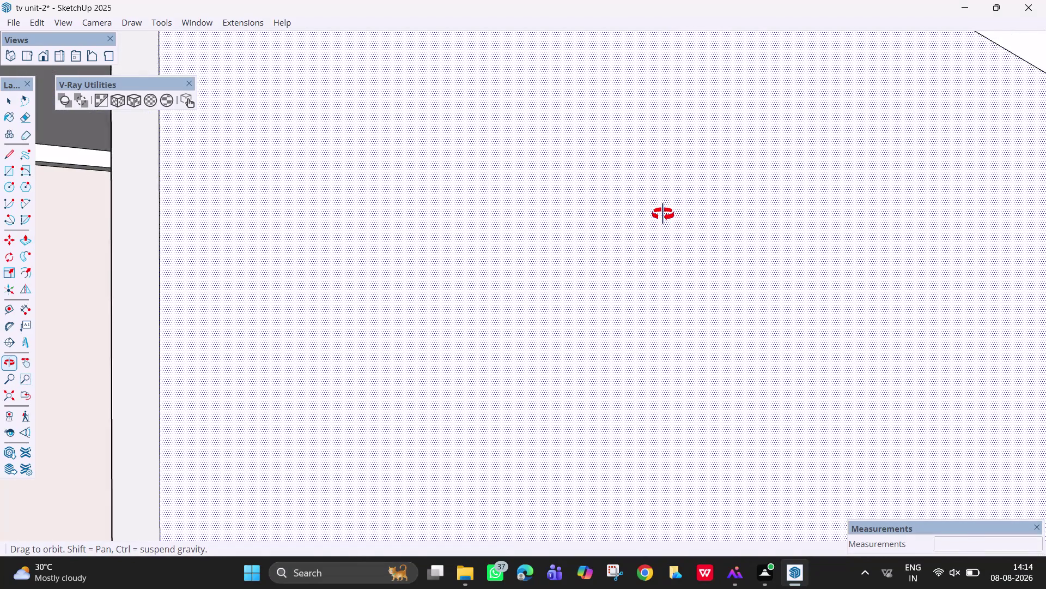
Zoom, pan and orbit to the drop border above the TV wall.
middle_drag(677, 217, 792, 201)
scroll(down, 3)
scroll(down, 3)
scroll(down, 3)
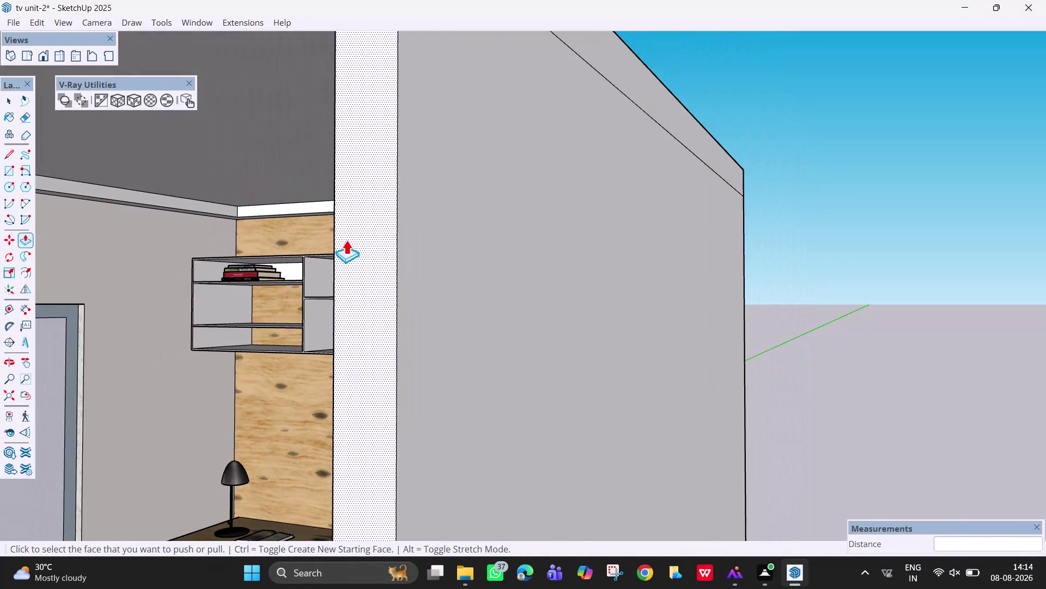
scroll(down, 3)
scroll(down, 3)
key(h)
drag(307, 221, 473, 285)
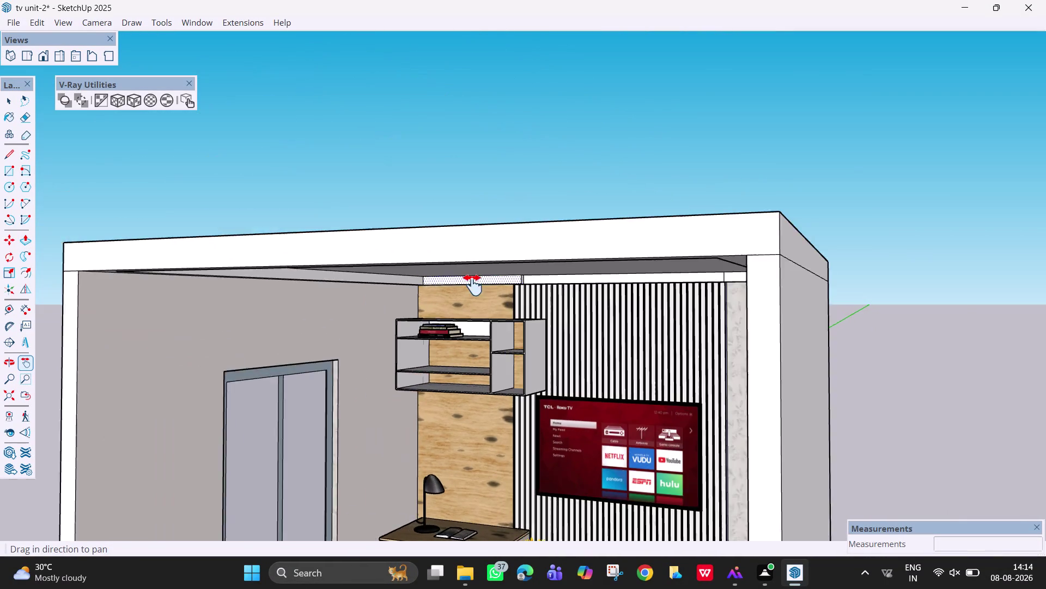
drag(473, 285, 511, 286)
scroll(up, 3)
middle_drag(582, 358, 601, 367)
scroll(up, 3)
scroll(up, 3)
middle_drag(832, 279, 772, 266)
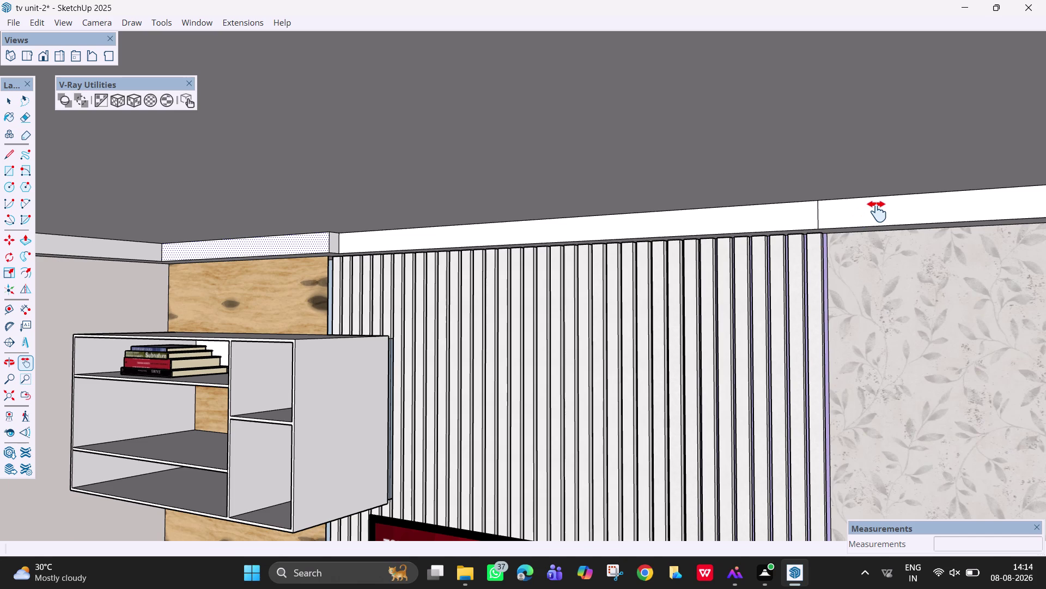
Erase the stray edges on the drop border.
key(e)
drag(822, 214, 805, 214)
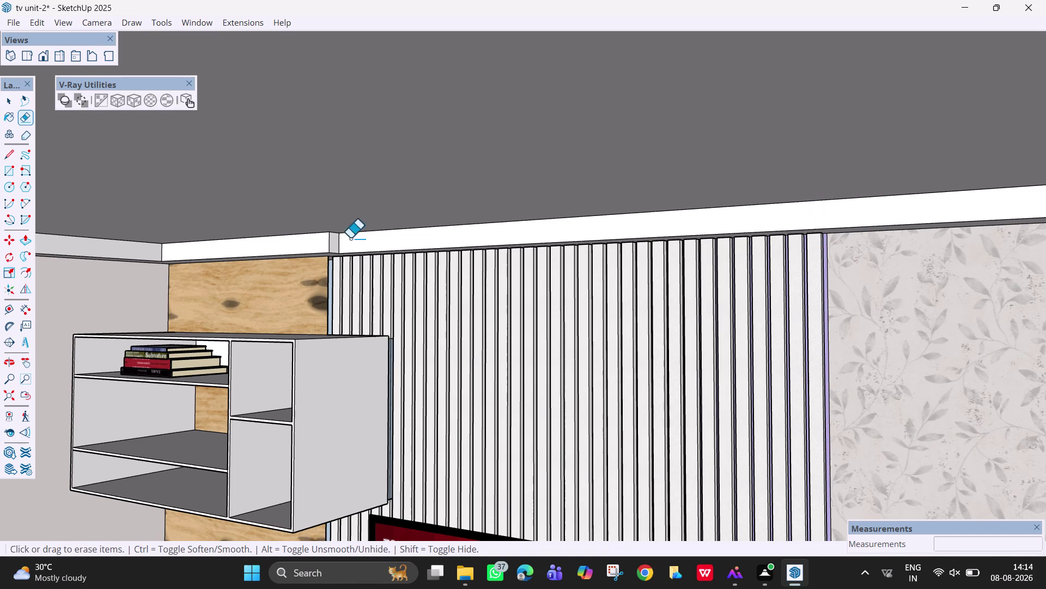
scroll(up, 3)
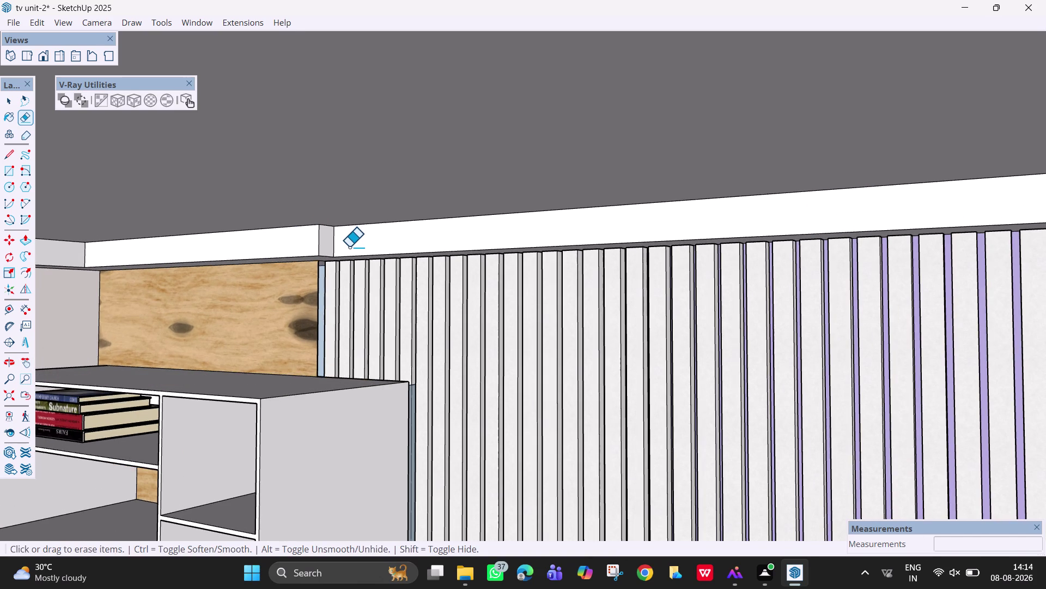
scroll(down, 3)
scroll(down, 3)
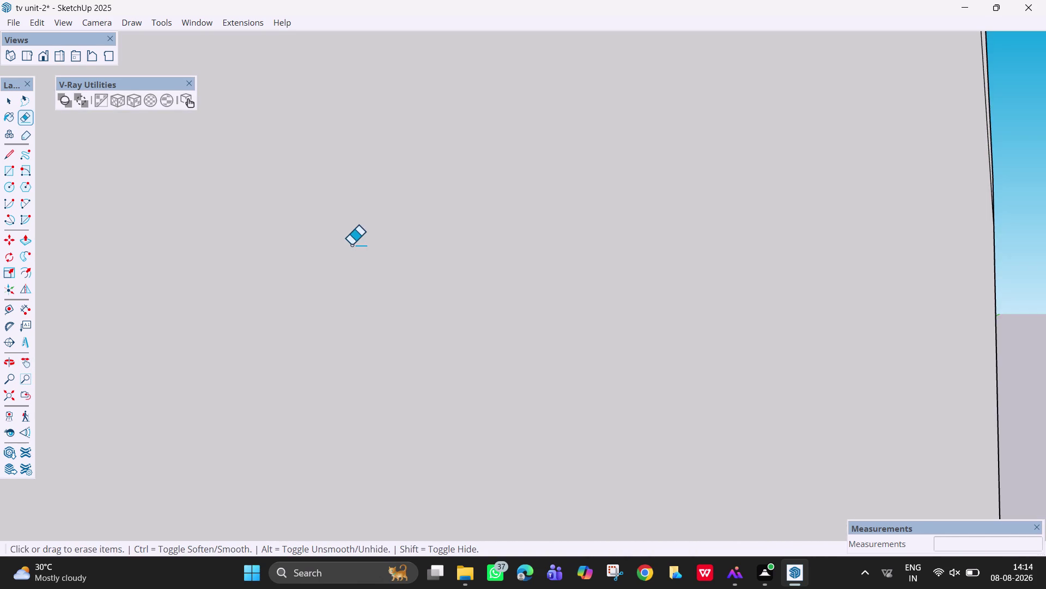
Center the view on the border above the panelling and return to Select.
middle_drag(364, 249, 419, 279)
scroll(down, 3)
key(h)
drag(438, 289, 916, 279)
drag(472, 323, 939, 383)
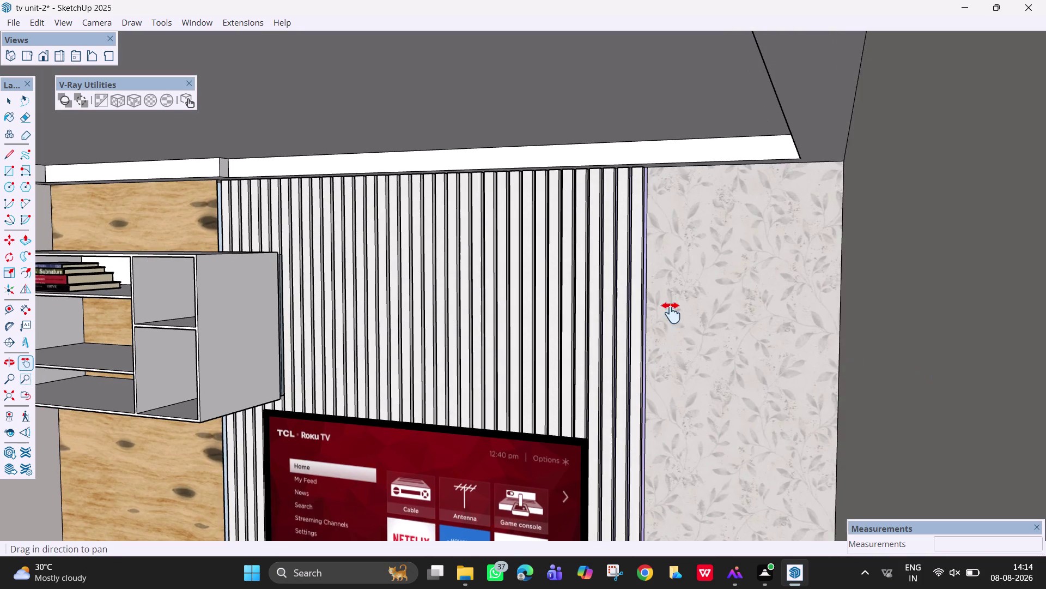
drag(581, 300, 812, 337)
scroll(down, 3)
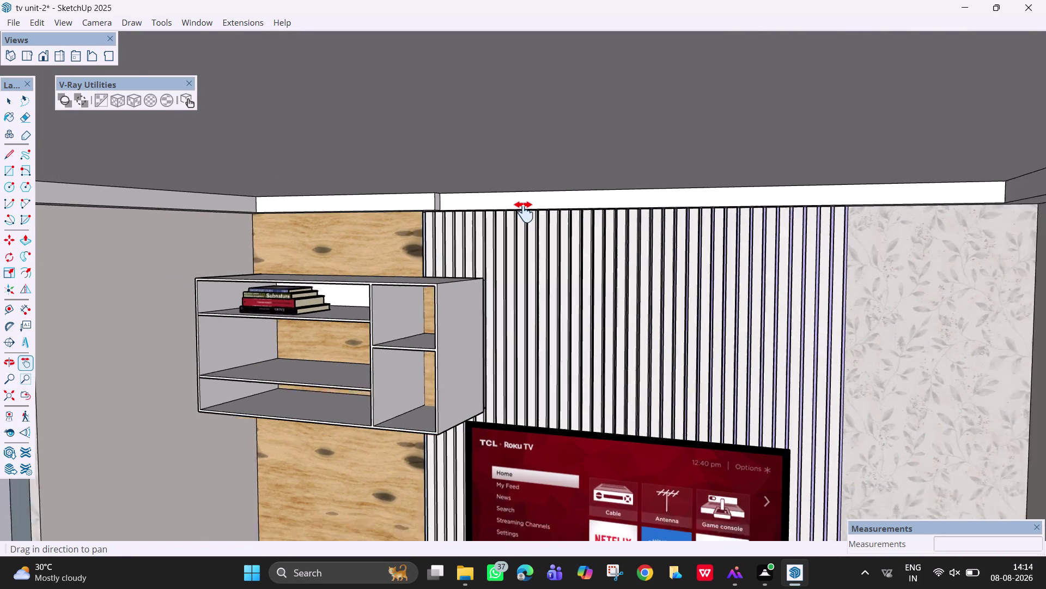
scroll(down, 3)
middle_drag(533, 221, 557, 216)
key(space)
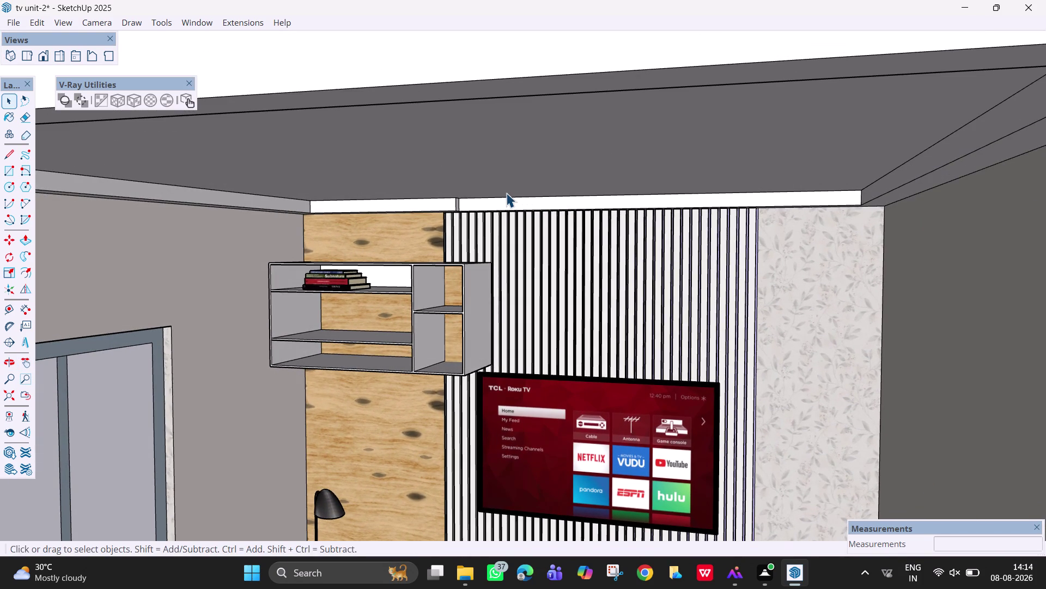
Draw a 7'3" × 3" rectangle on the drop border face.
key(r)
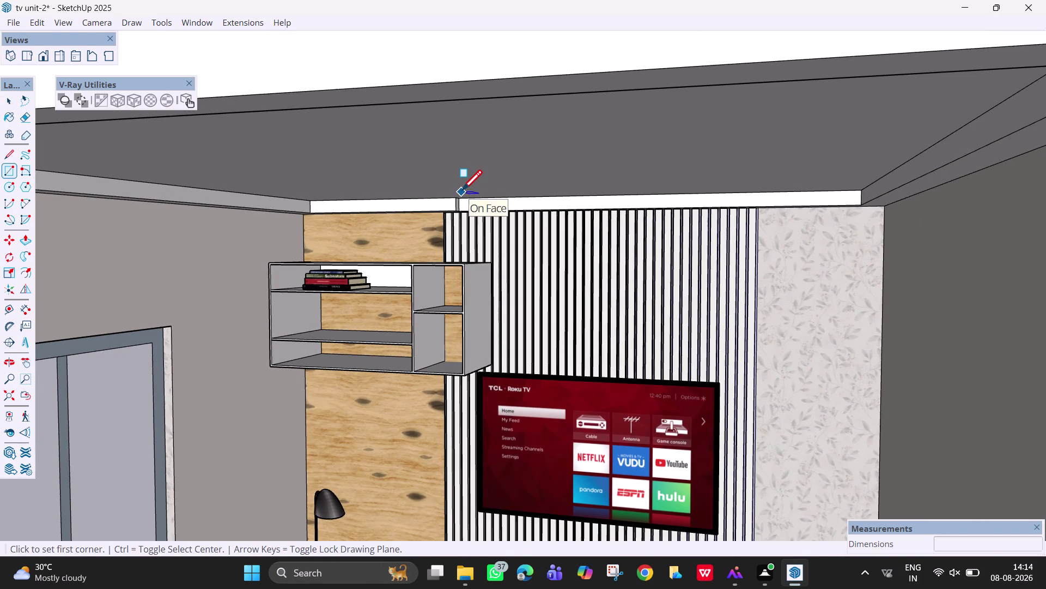
click(457, 197)
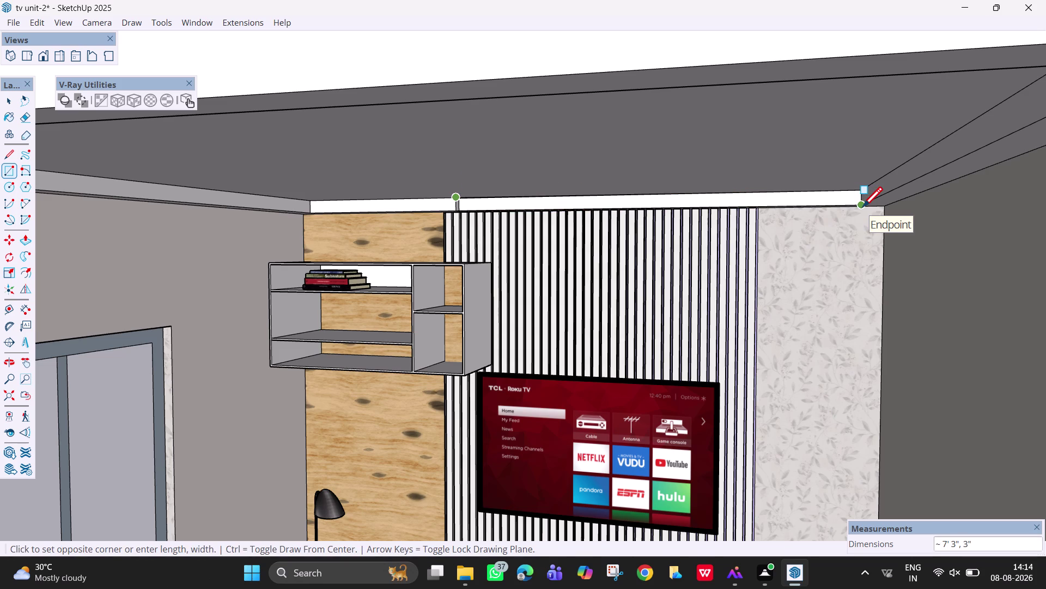
scroll(up, 3)
scroll(up, 3)
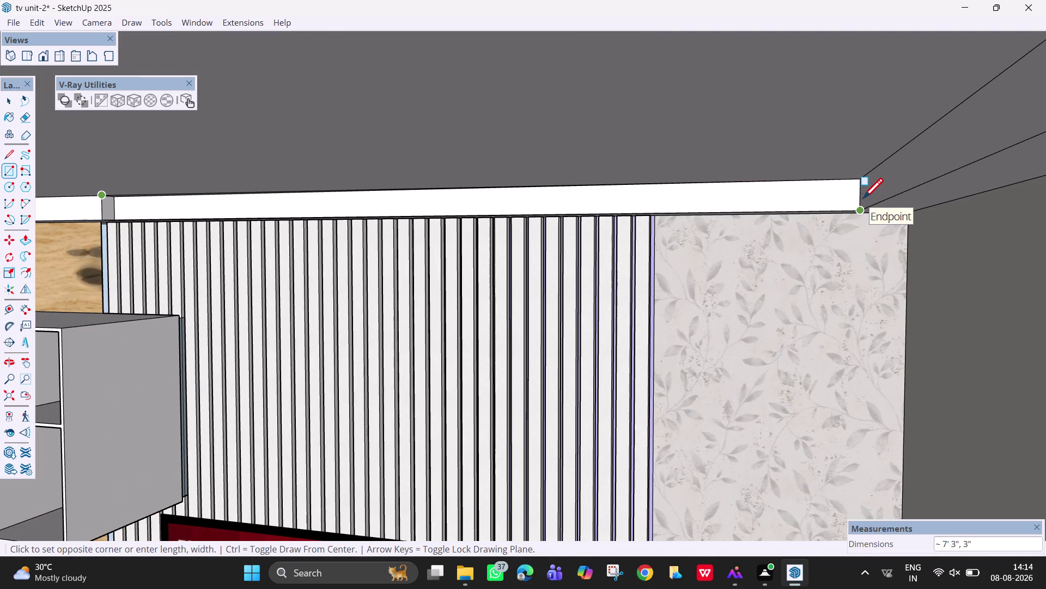
key(Escape)
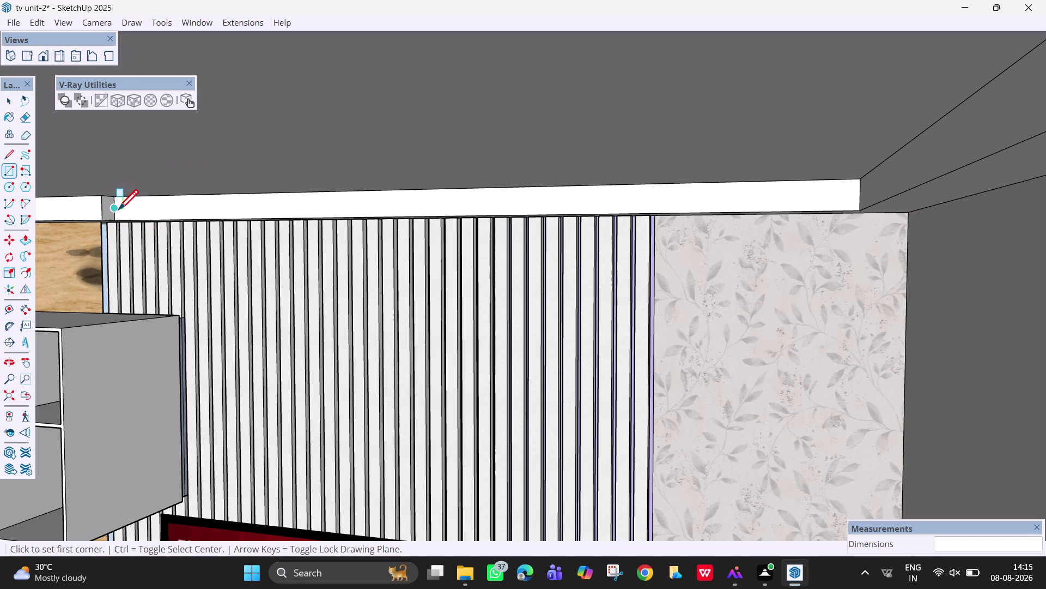
Select the border edges as the path and apply Follow Me to the profile.
key(space)
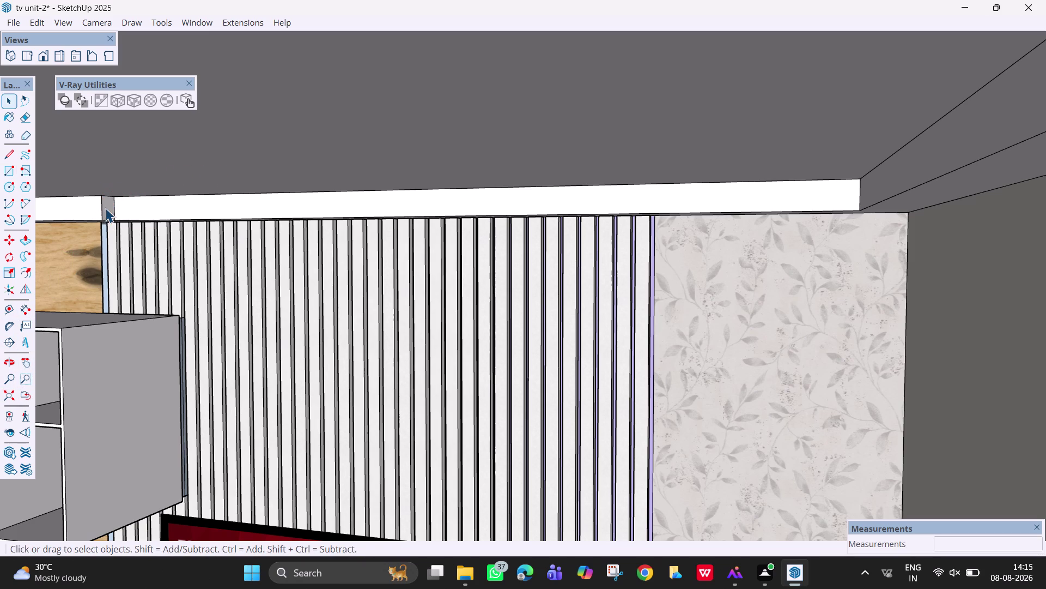
click(106, 205)
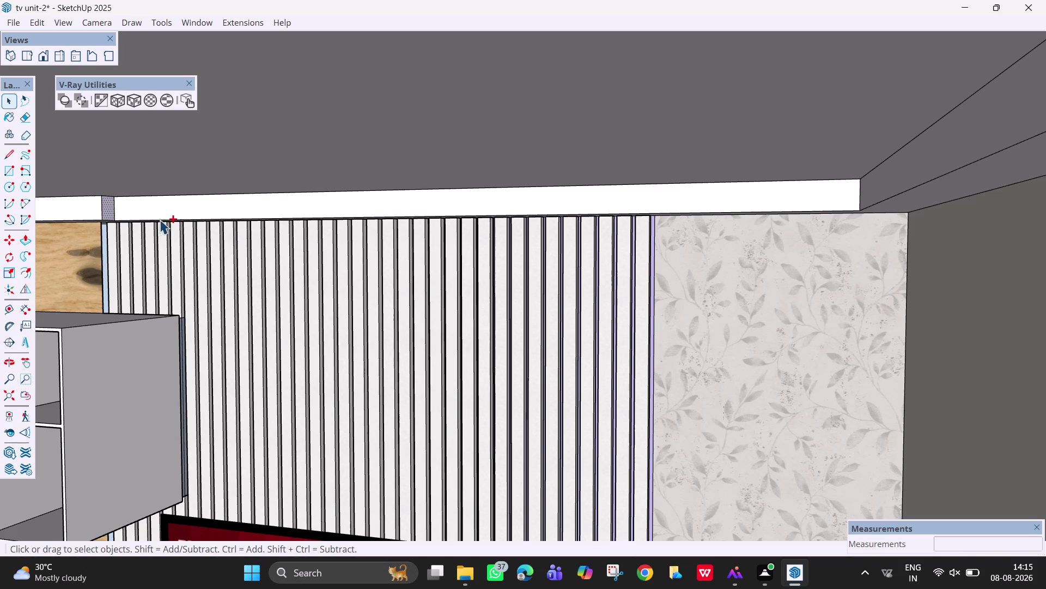
click(165, 210)
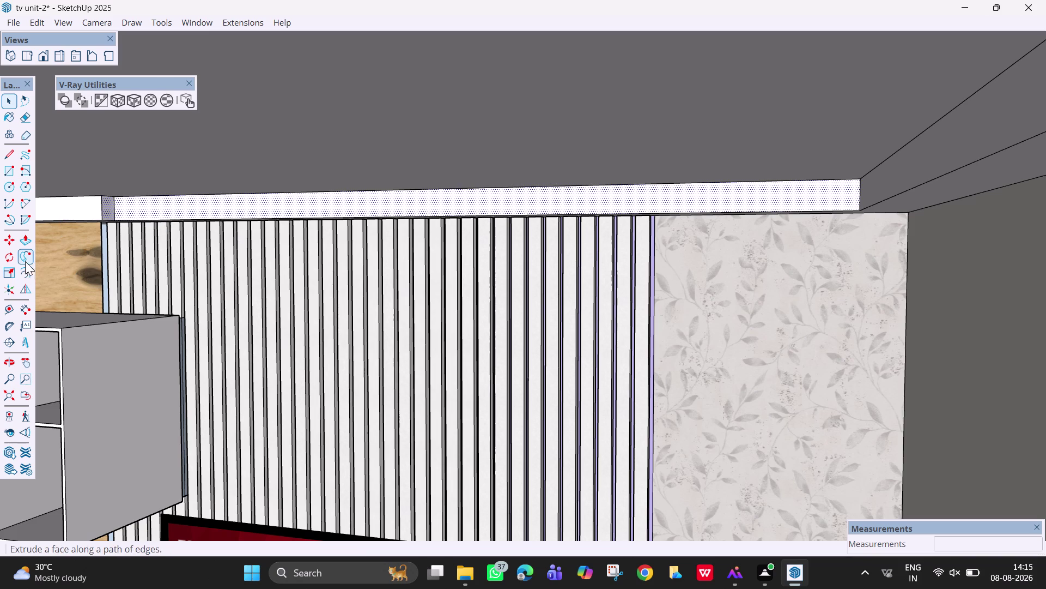
click(25, 252)
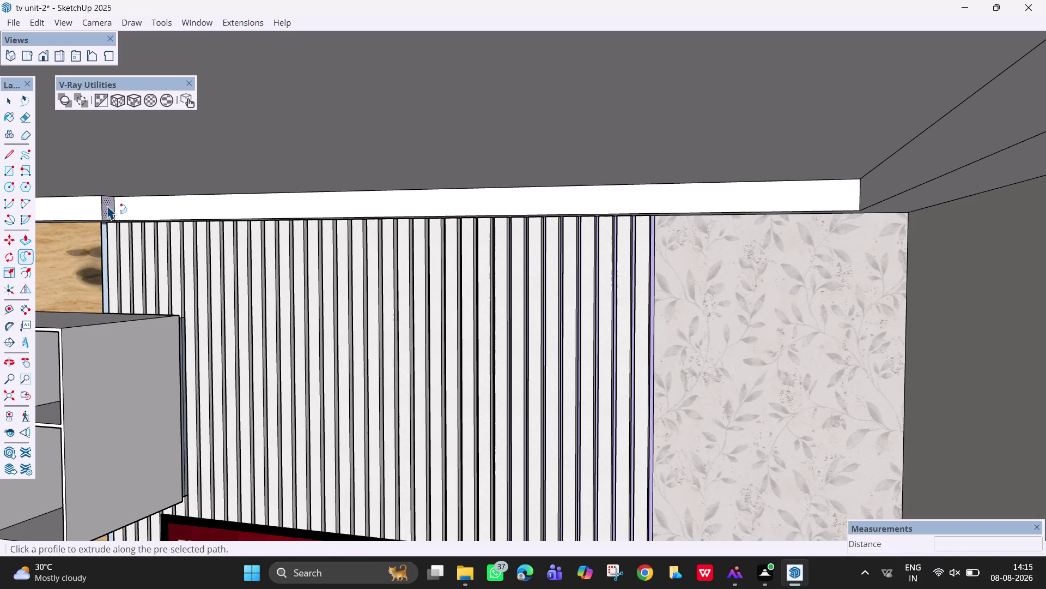
click(106, 204)
Erase the stray edges at the drop border's left end.
key(Escape)
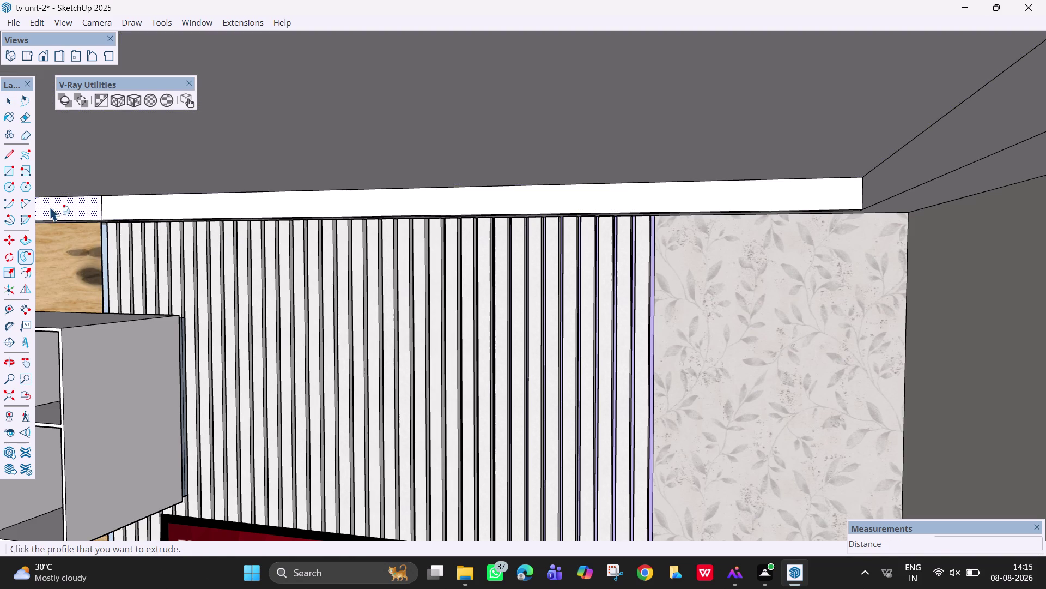
key(space)
key(e)
drag(106, 206, 103, 206)
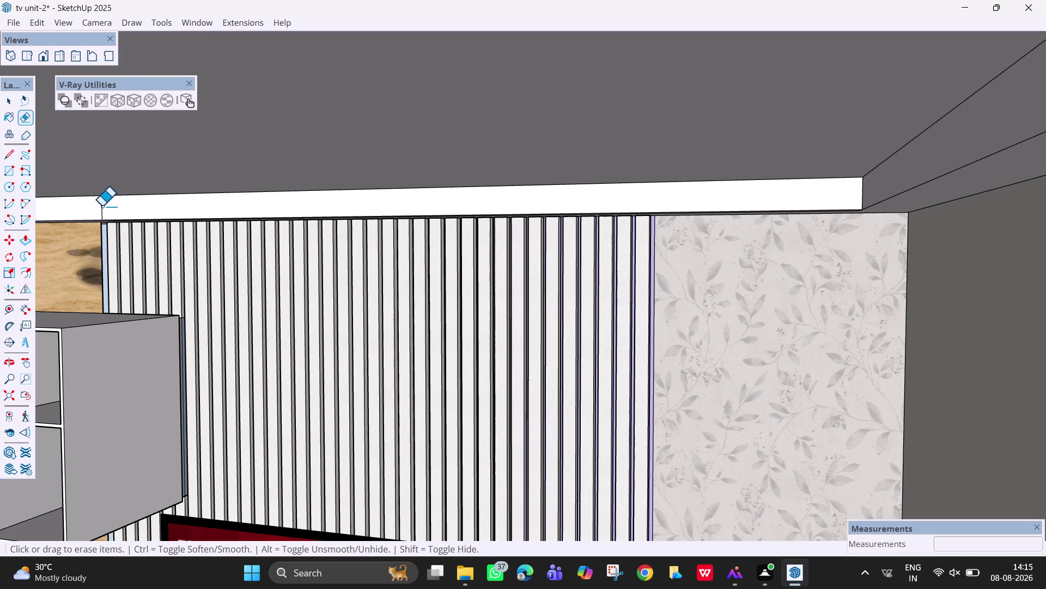
drag(103, 206, 96, 205)
Bring the ceiling border above the TV wall into view and erase its stray lines.
scroll(down, 3)
key(h)
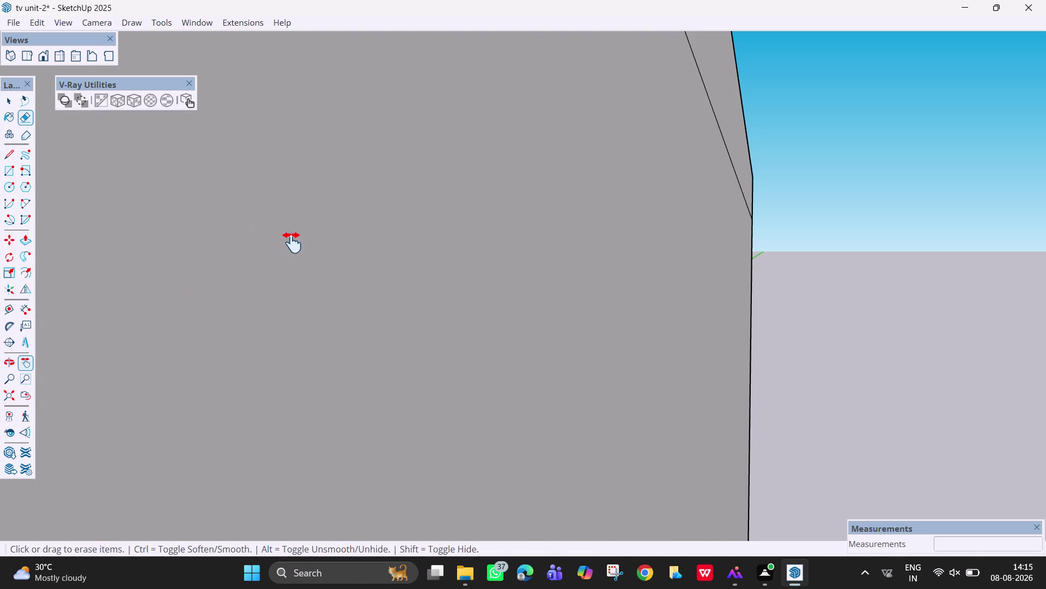
drag(292, 243, 984, 268)
drag(564, 281, 1044, 287)
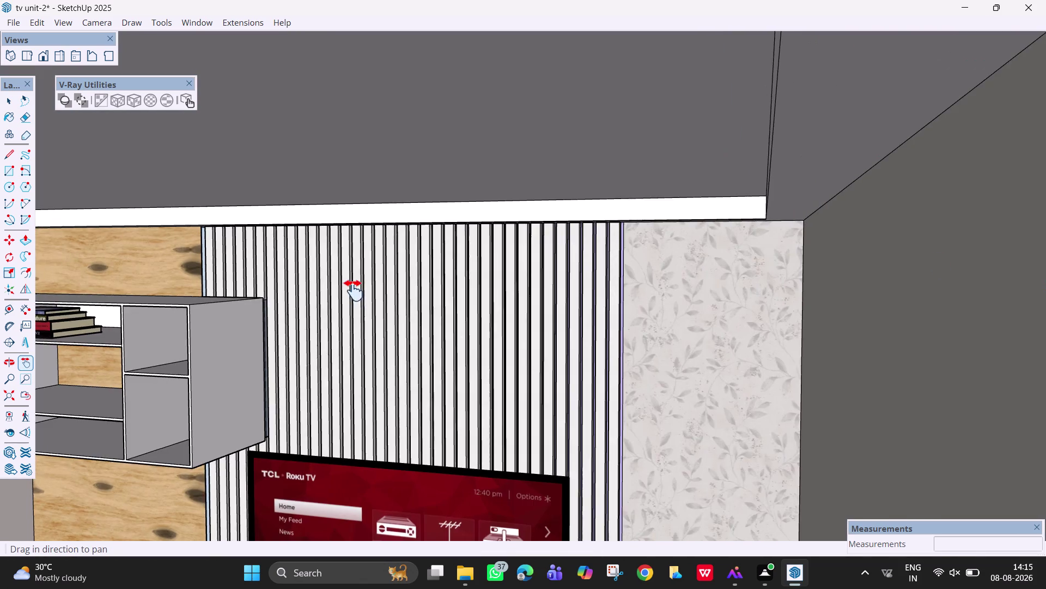
scroll(down, 3)
drag(354, 289, 898, 310)
drag(374, 322, 714, 345)
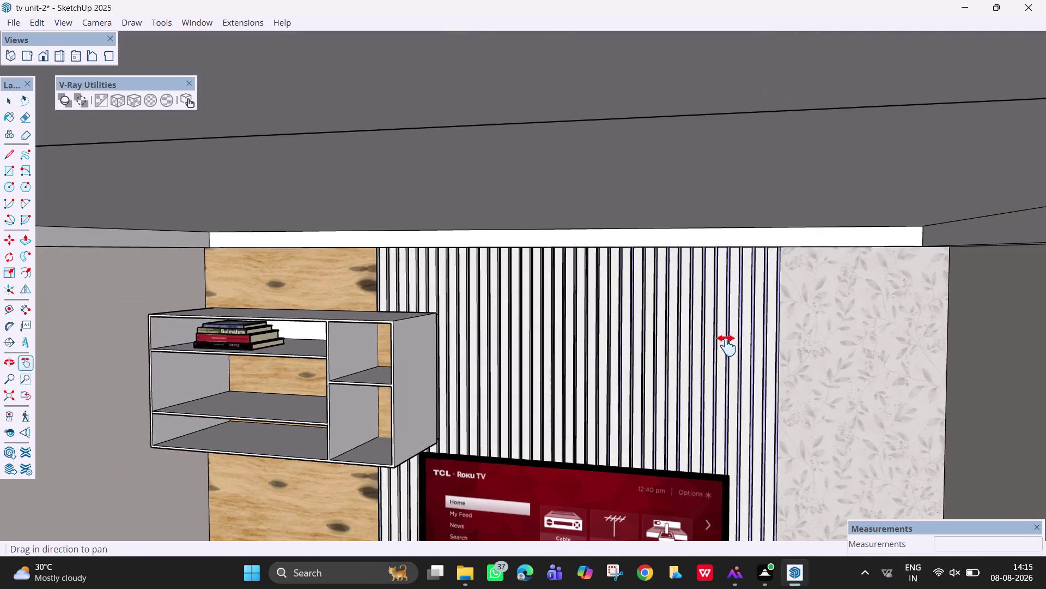
drag(713, 344, 723, 343)
drag(708, 329, 712, 278)
scroll(down, 3)
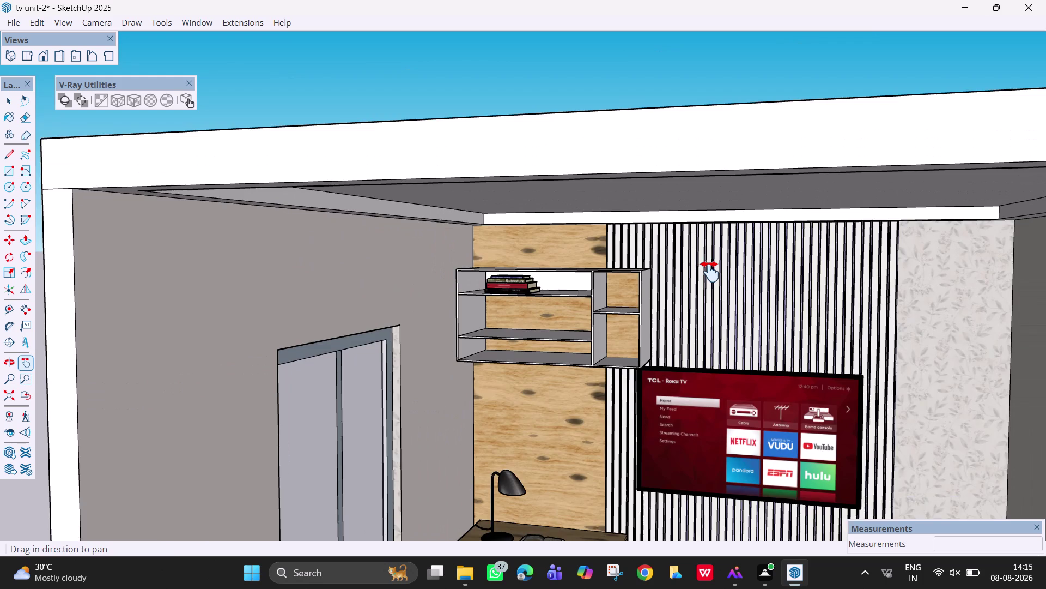
scroll(down, 3)
middle_drag(724, 306, 713, 208)
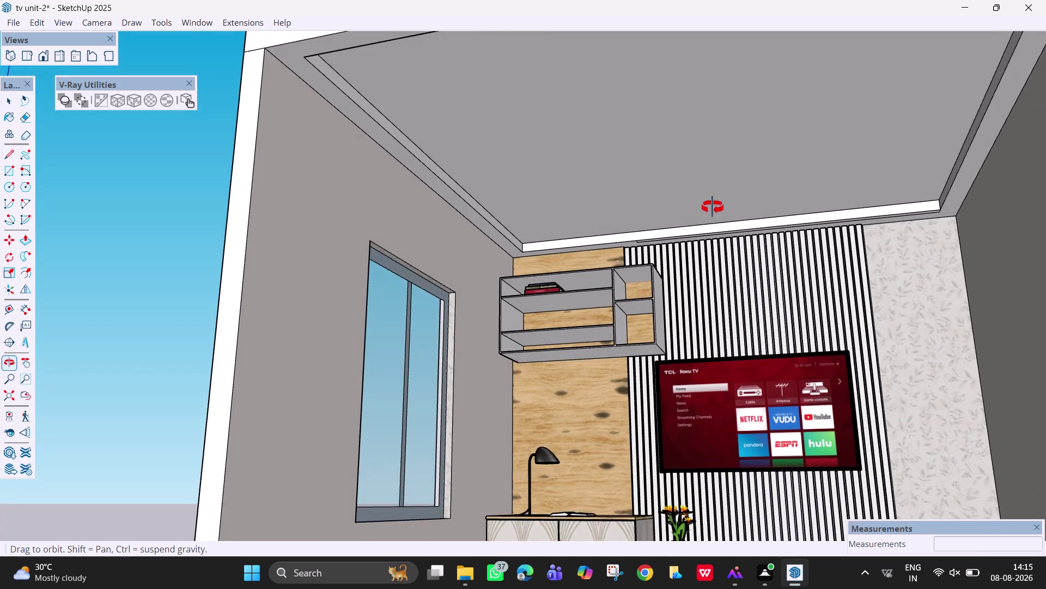
middle_drag(713, 208, 712, 202)
scroll(up, 3)
key(e)
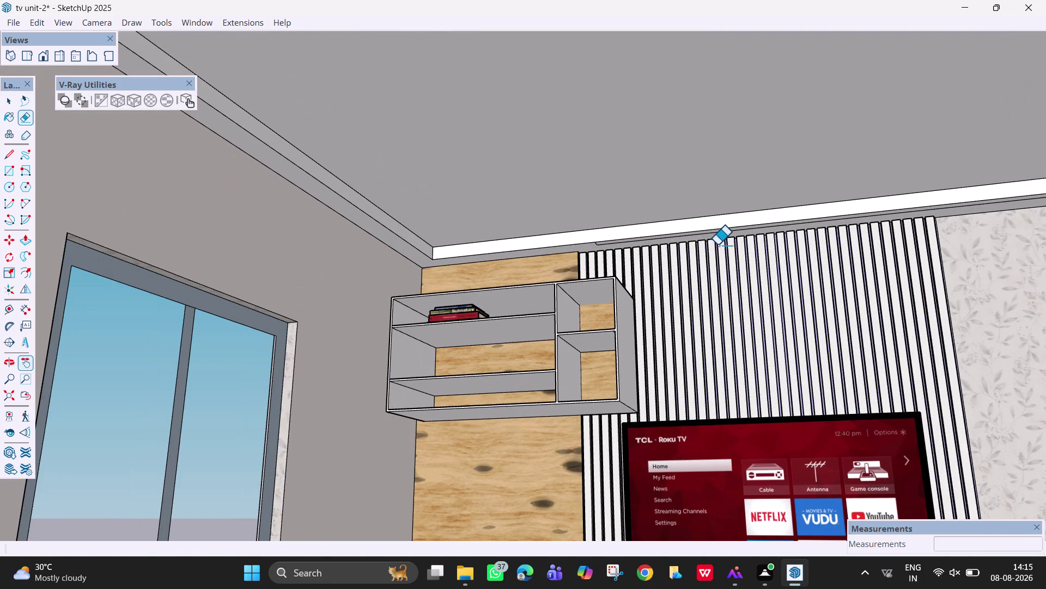
scroll(up, 3)
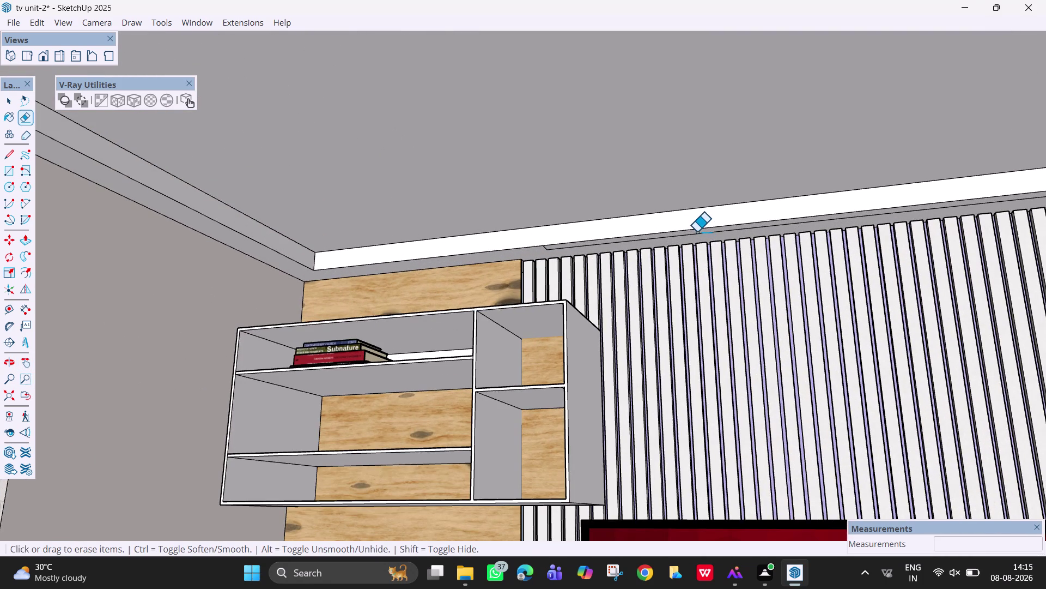
click(697, 231)
drag(697, 231, 699, 239)
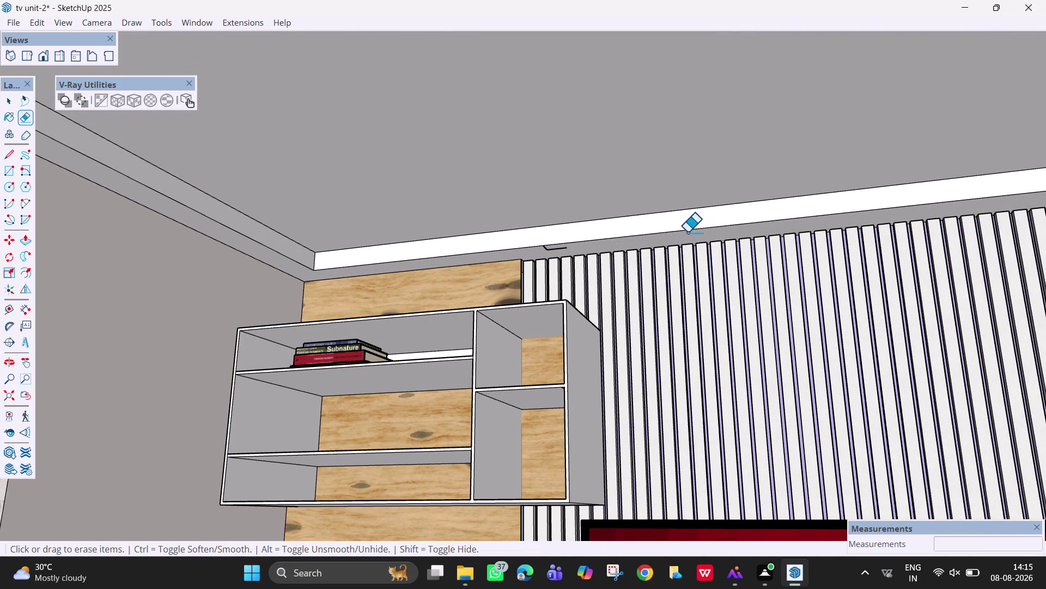
Erase the leftover edges splitting the border face, undoing mis-clicks.
drag(553, 245, 558, 255)
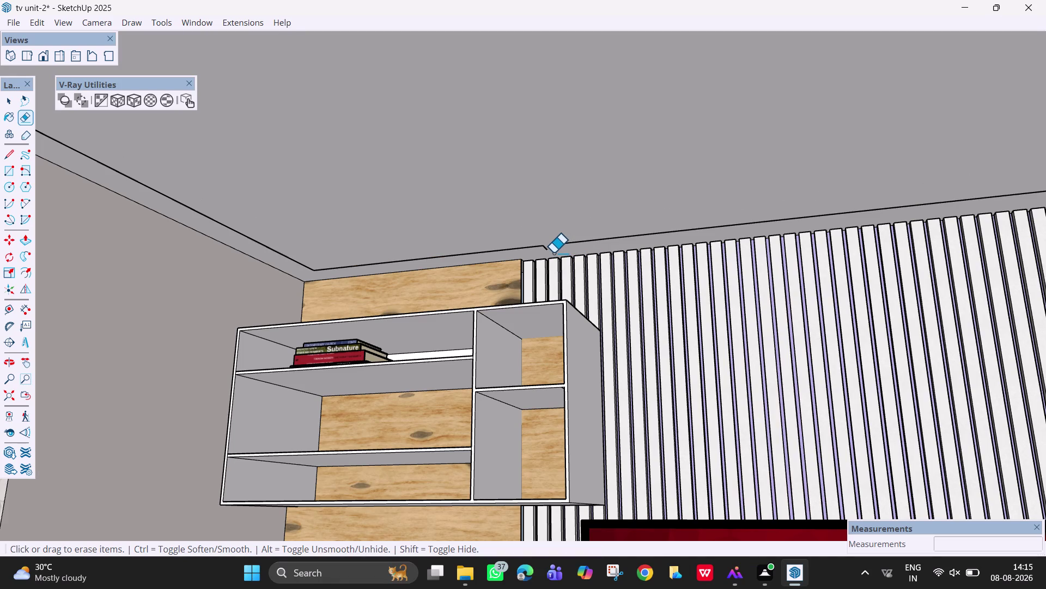
key(ctrl+z)
click(550, 247)
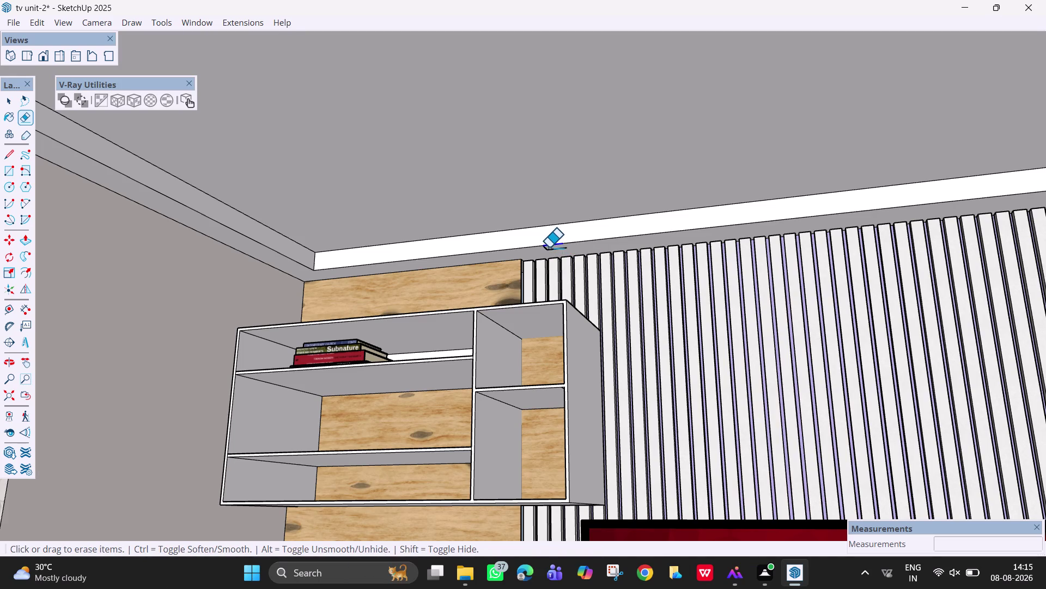
key(ctrl+z)
scroll(up, 3)
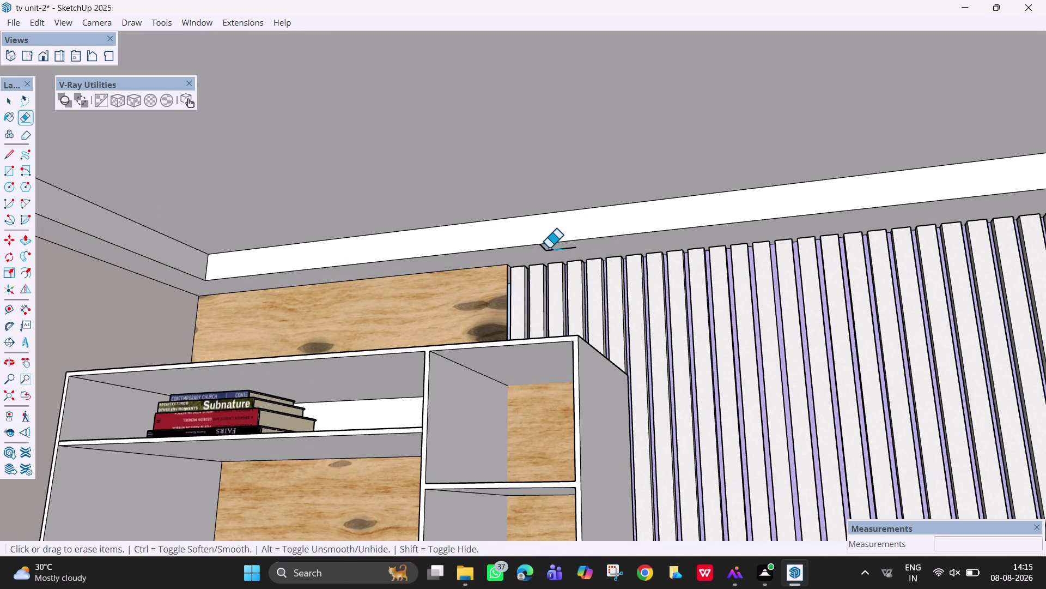
click(550, 248)
click(550, 251)
drag(546, 247, 541, 249)
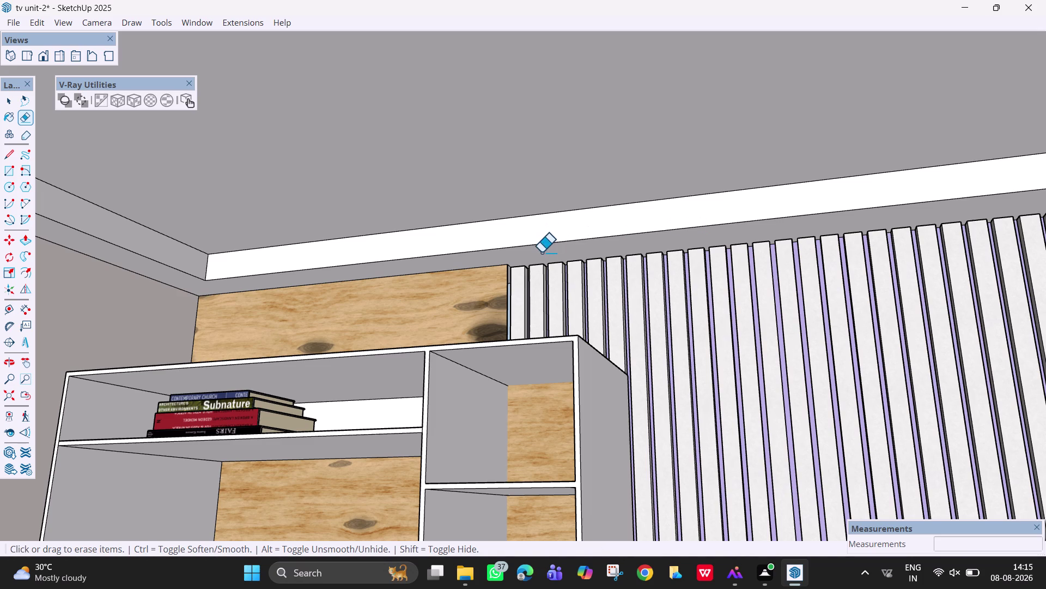
Erase the stray edges at the border's right corner by the wallpaper.
scroll(up, 3)
drag(551, 246, 546, 250)
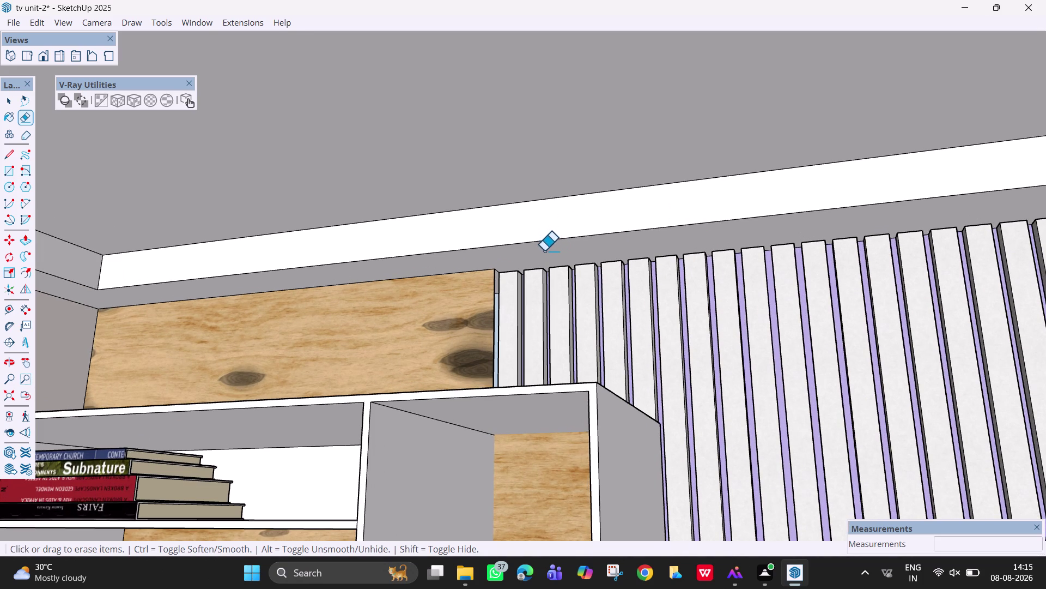
drag(545, 251, 545, 254)
scroll(down, 3)
scroll(down, 3)
scroll(down, 3)
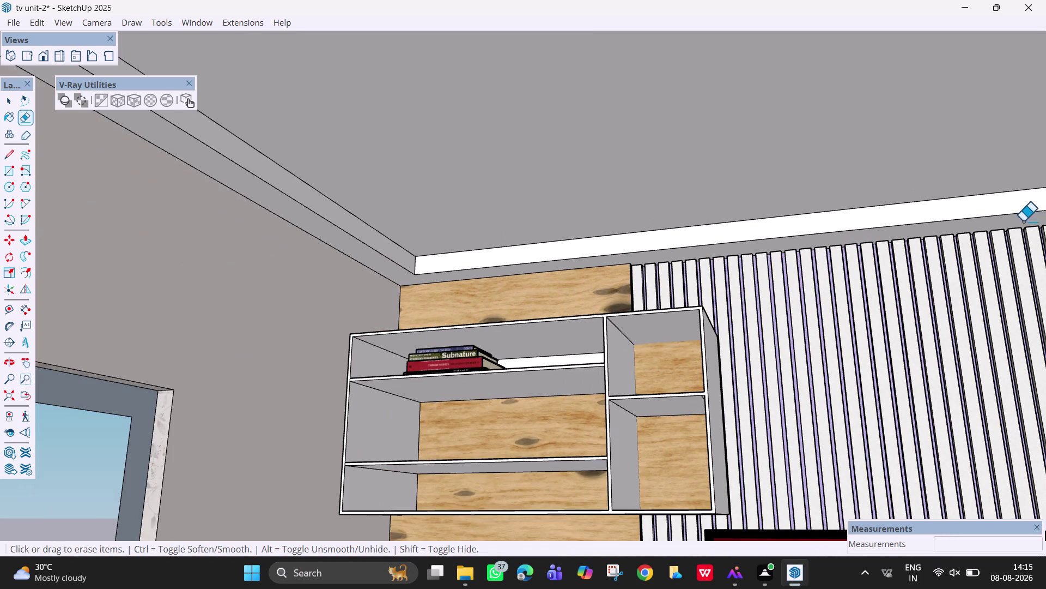
scroll(down, 3)
key(h)
drag(914, 234, 505, 301)
scroll(up, 3)
key(e)
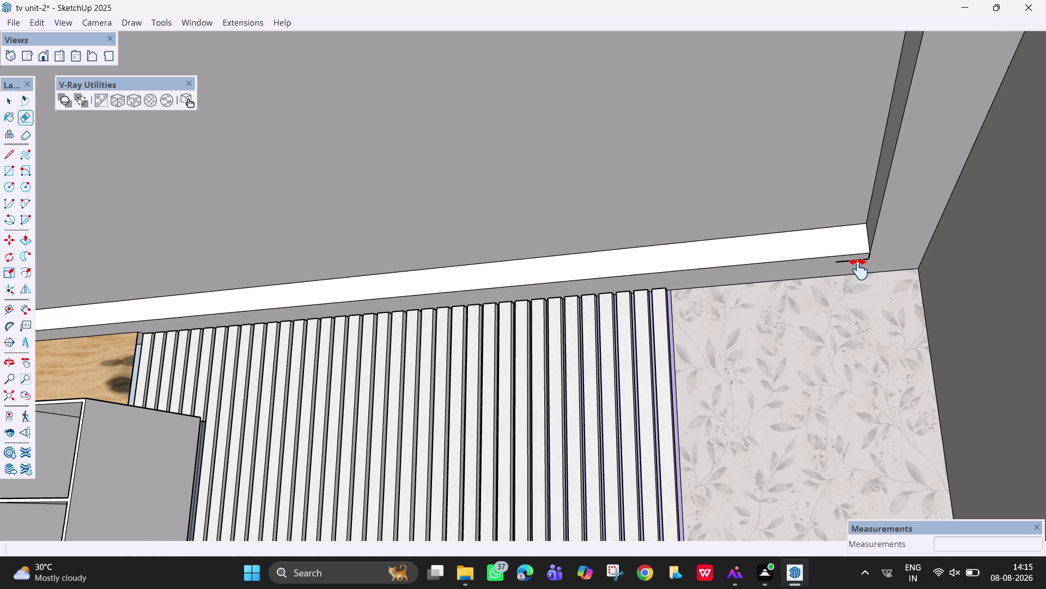
click(859, 258)
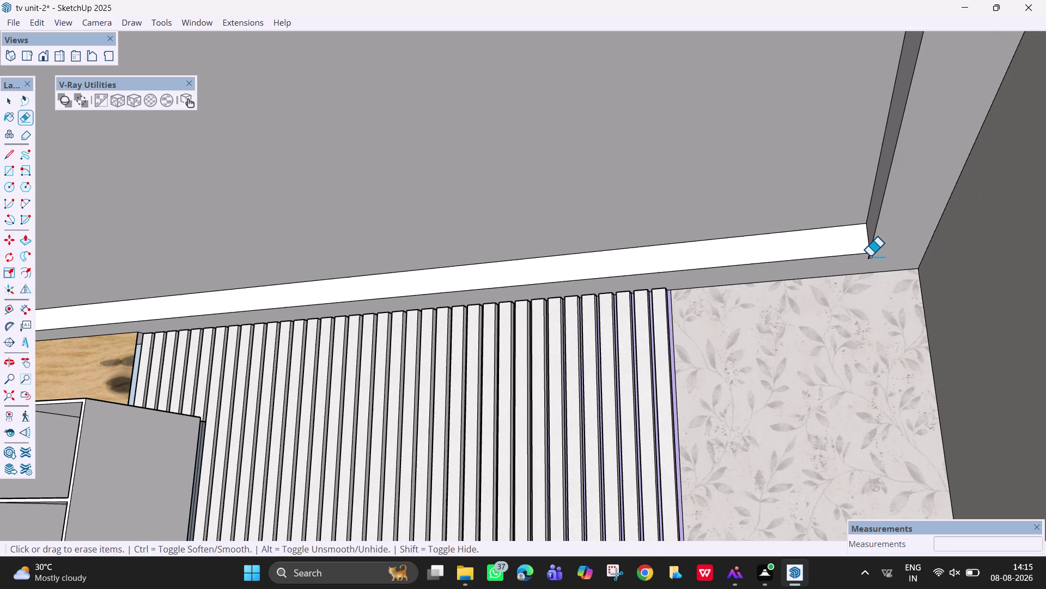
click(870, 254)
key(ctrl+z)
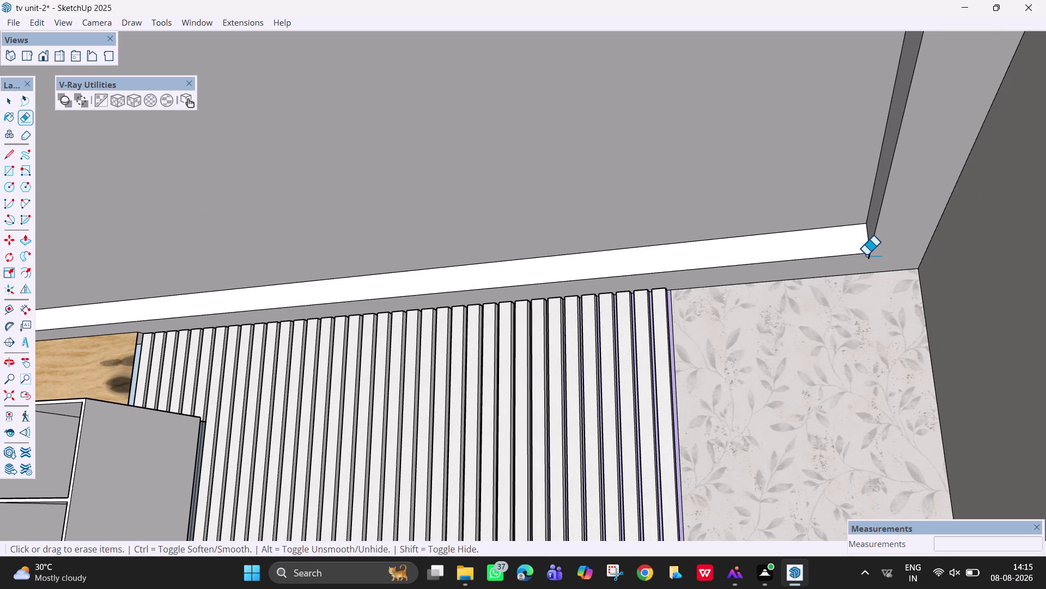
click(869, 259)
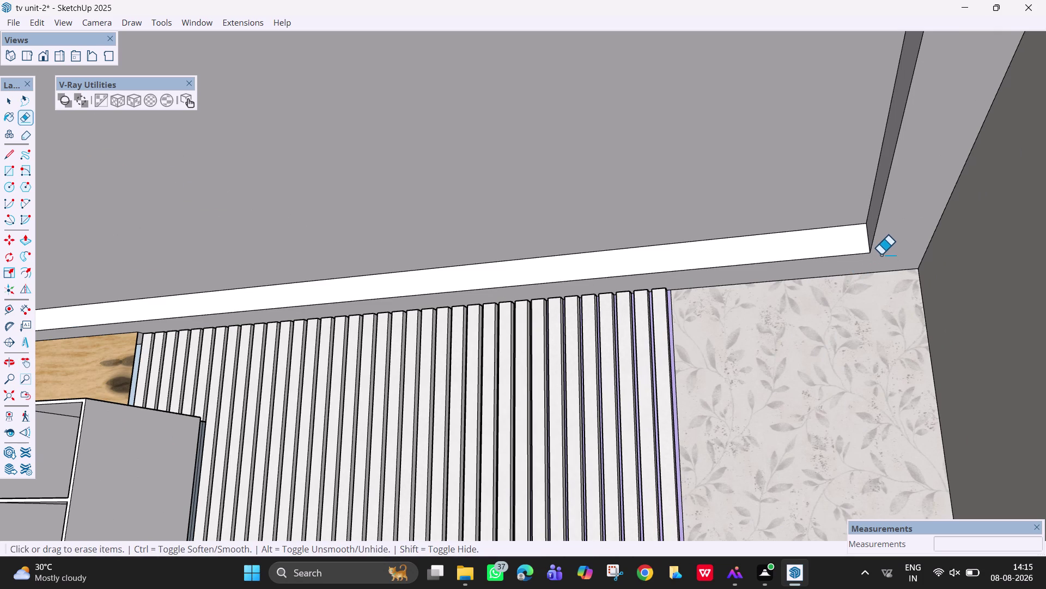
scroll(down, 3)
scroll(down, 3)
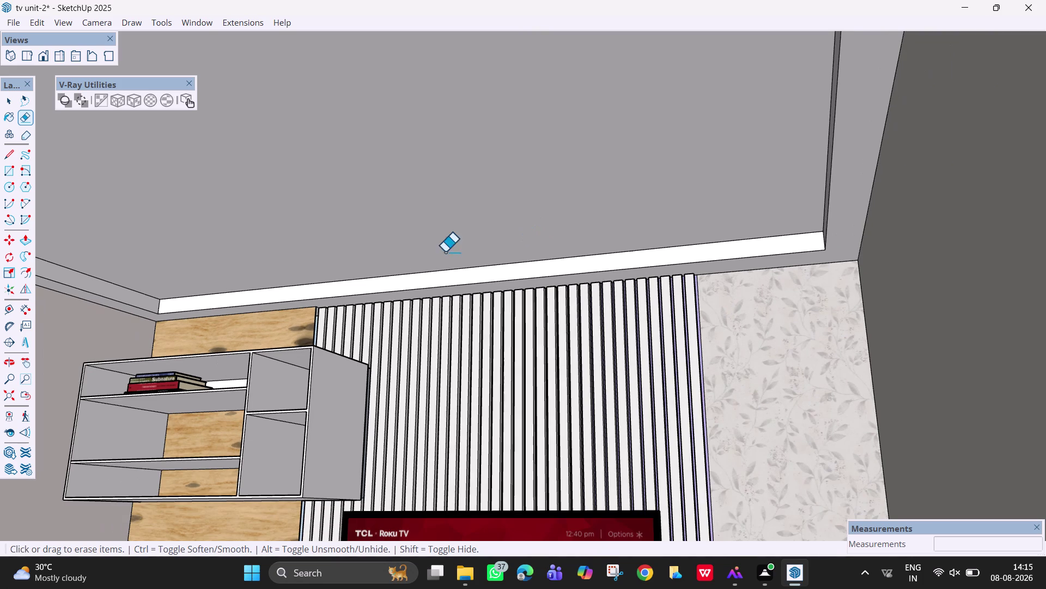
Start a line at the drop border's left corner and follow the border toward its far end.
key(space)
text(l)
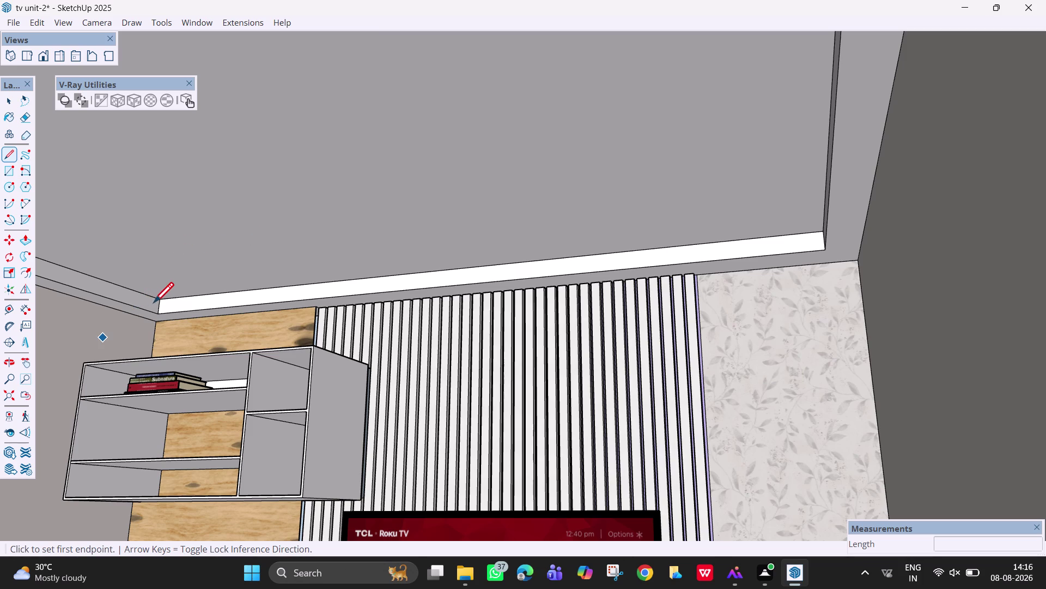
scroll(up, 3)
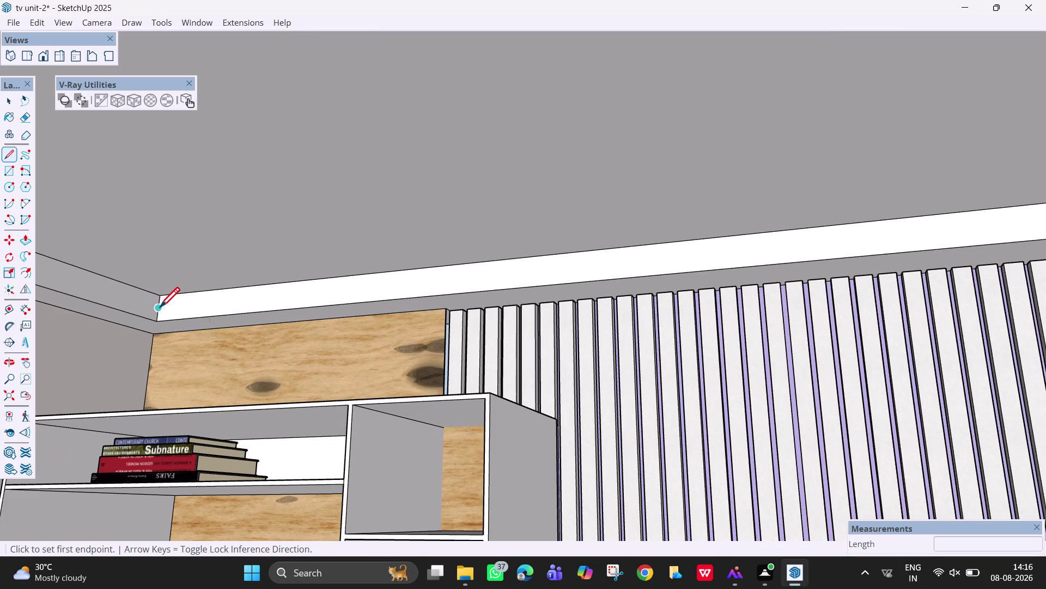
click(160, 308)
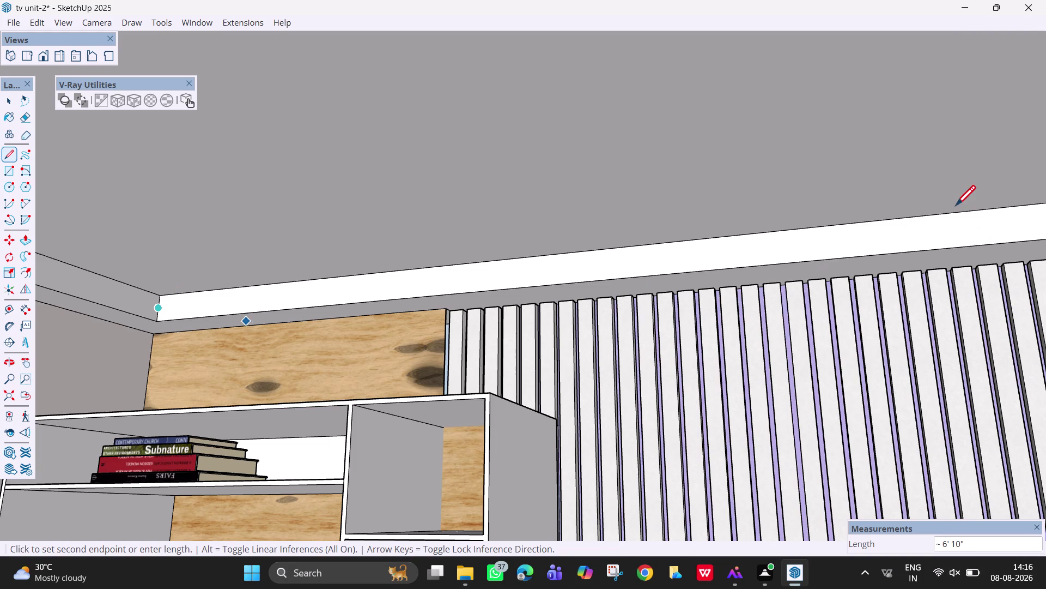
scroll(down, 3)
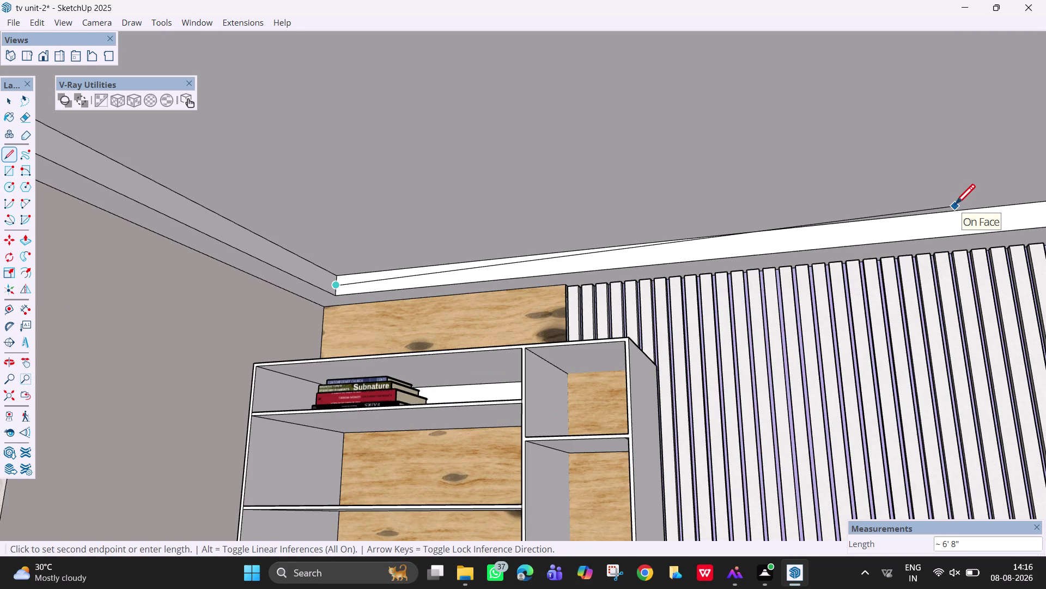
scroll(down, 3)
middle_drag(955, 206, 1012, 244)
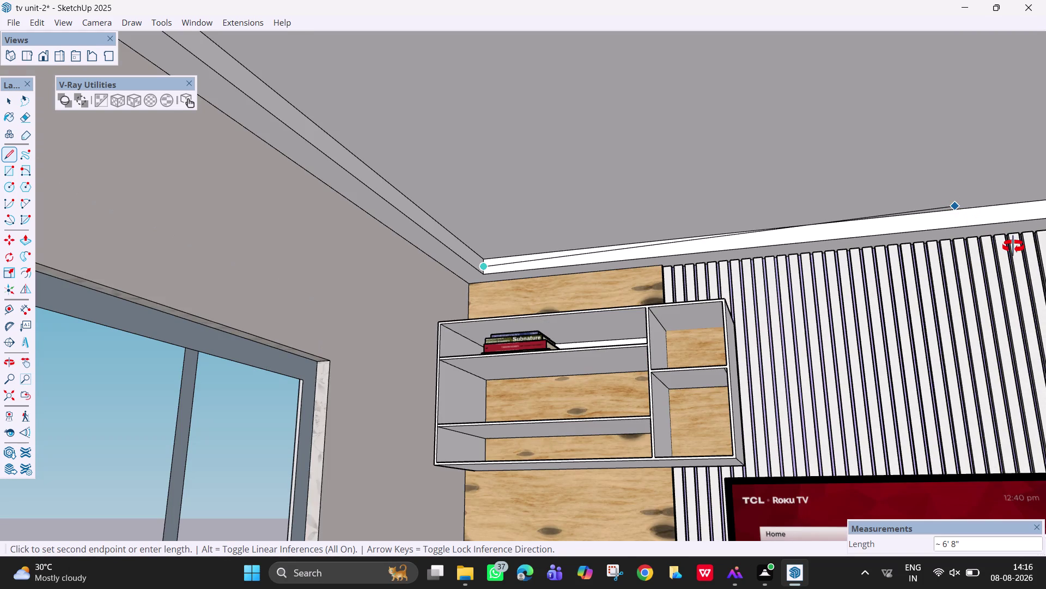
middle_drag(1012, 245, 1031, 259)
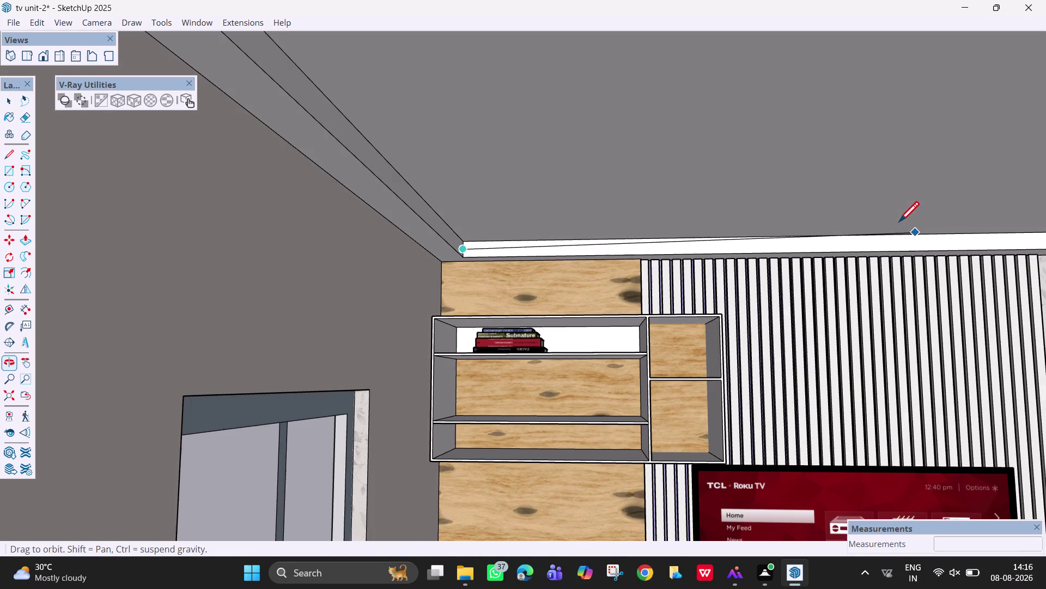
middle_drag(924, 242, 994, 282)
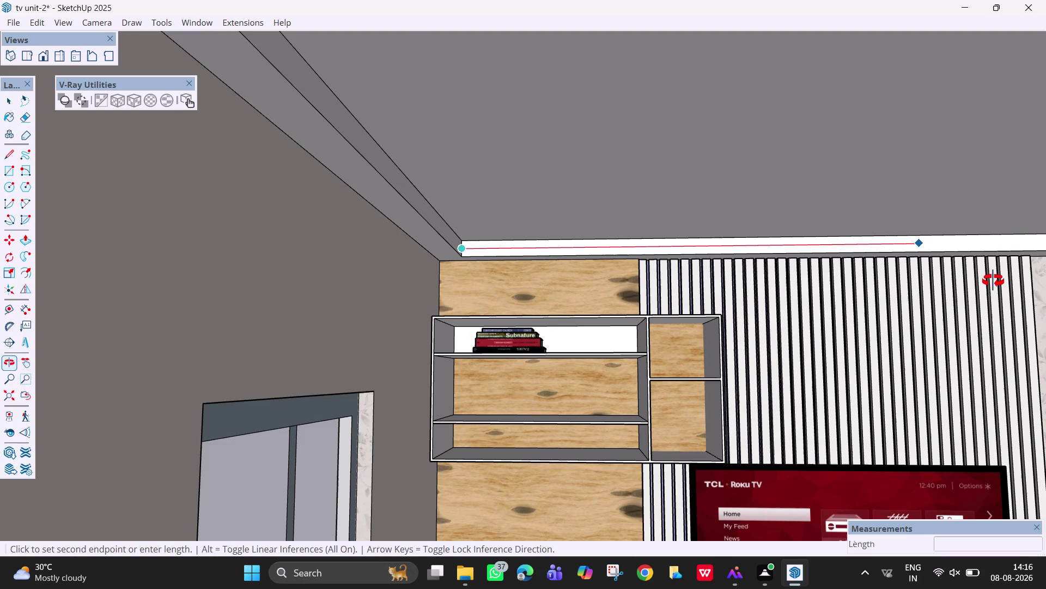
middle_drag(994, 282, 1008, 290)
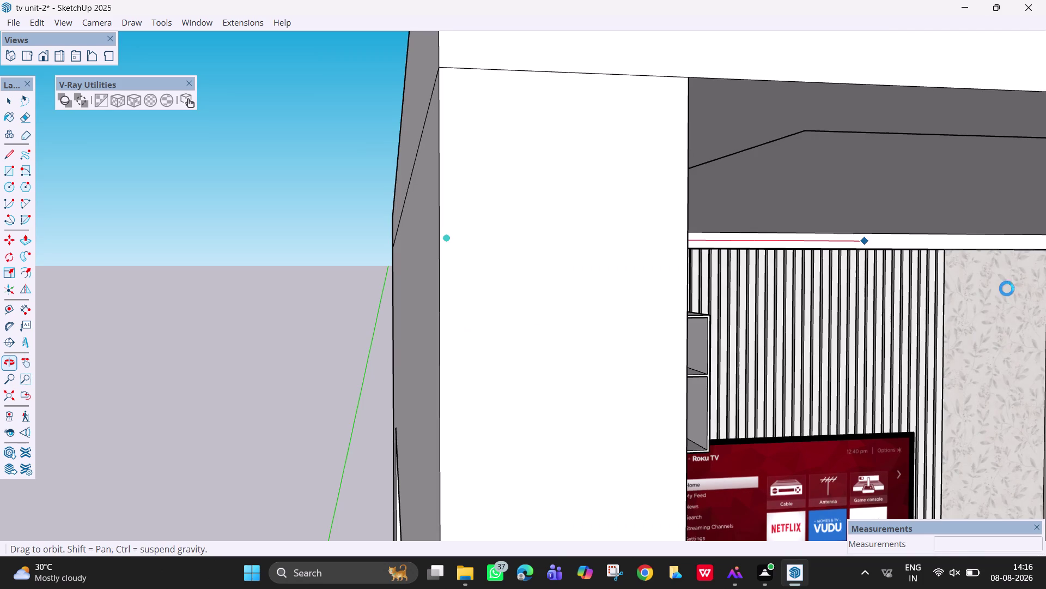
Cancel the line and return the view to the corner above the shelves.
key(Escape)
key(Escape)
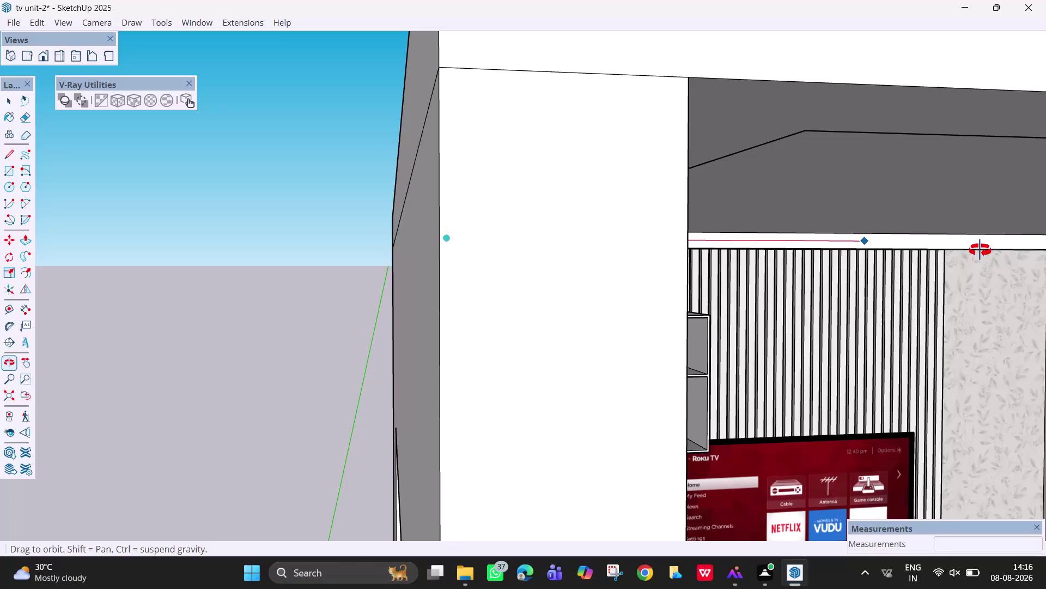
key(Escape)
key(Escape)
key(Escape)
key(Escape)
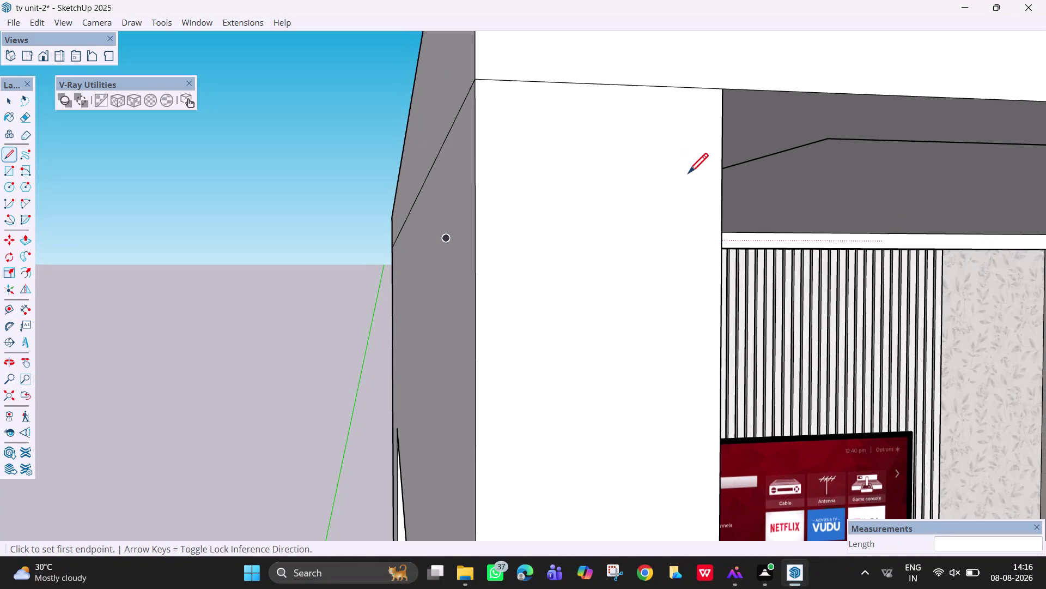
key(space)
middle_drag(830, 186, 828, 186)
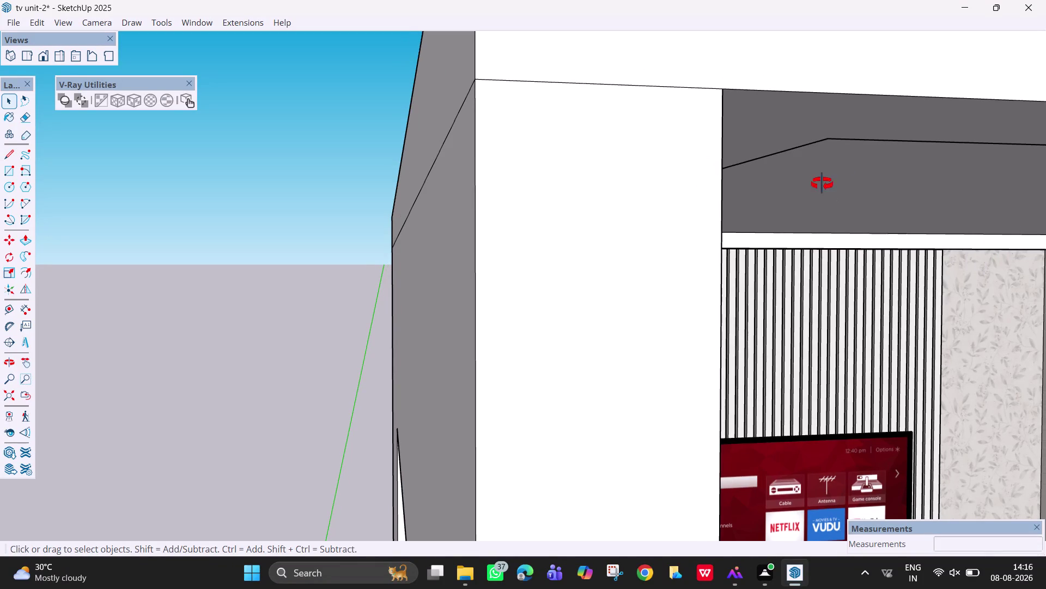
middle_drag(829, 186, 722, 161)
key(space)
key(space)
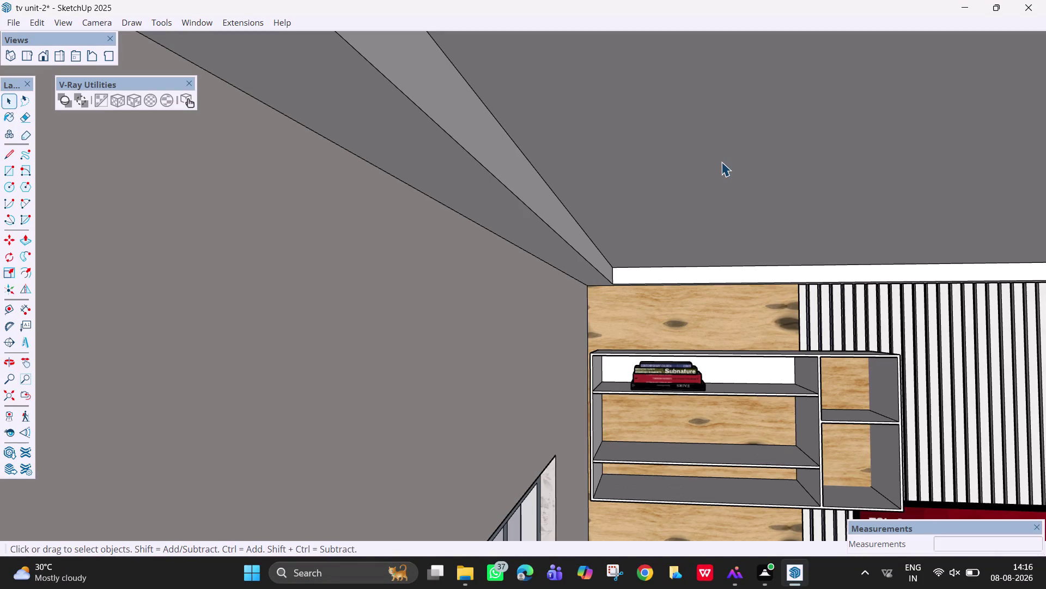
key(space)
key(space)
key(space)
Save the model and frame the whole furnished room from outside.
key(ctrl+s)
click(500, 384)
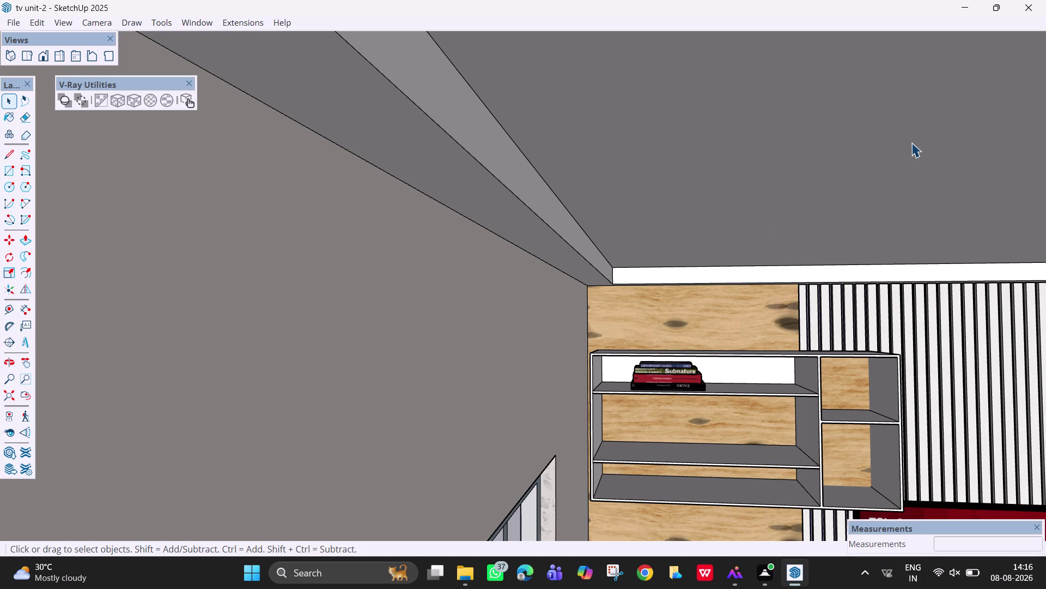
scroll(down, 3)
scroll(down, 3)
scroll(down, 3)
scroll(down, 3)
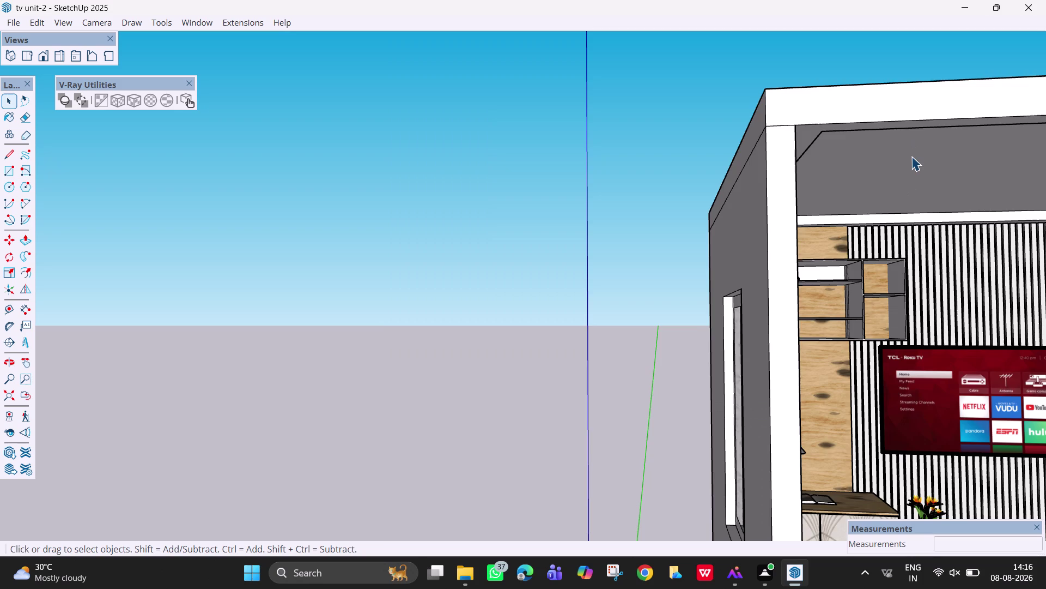
scroll(down, 3)
scroll(down, 3)
key(h)
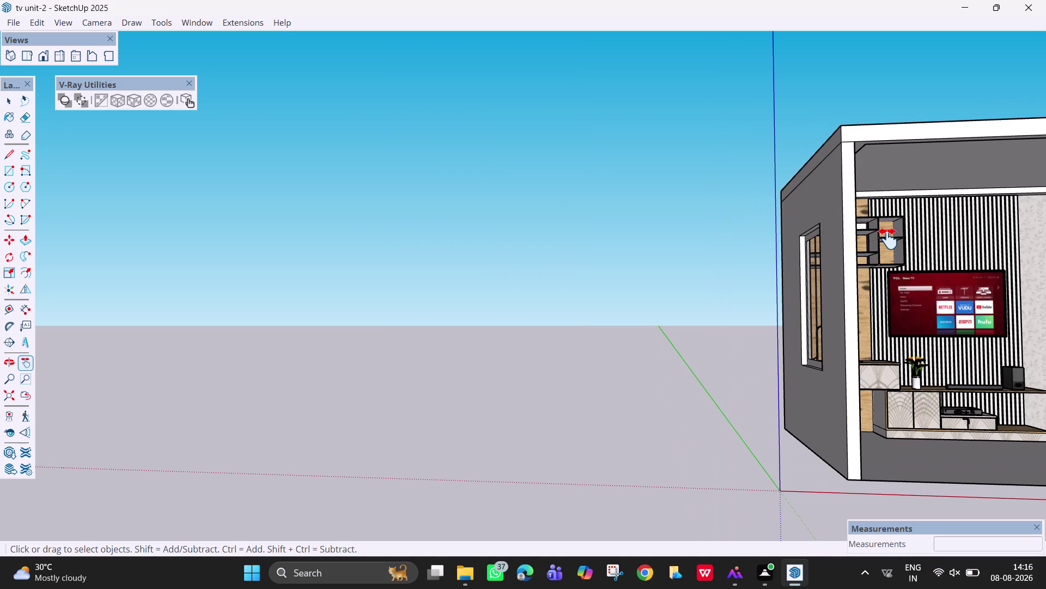
drag(884, 248, 609, 261)
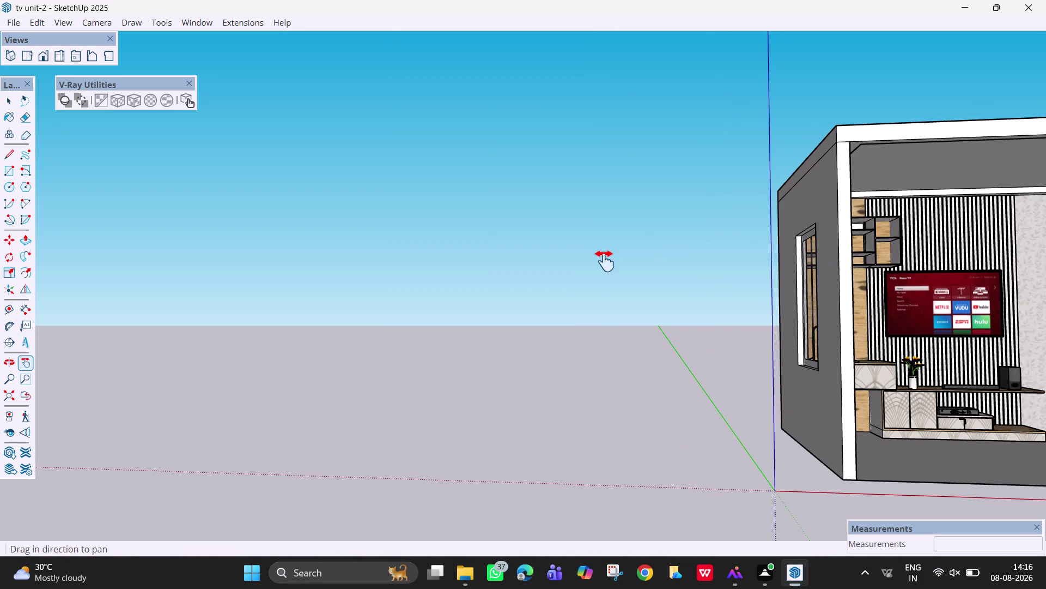
drag(608, 261, 601, 261)
key(Escape)
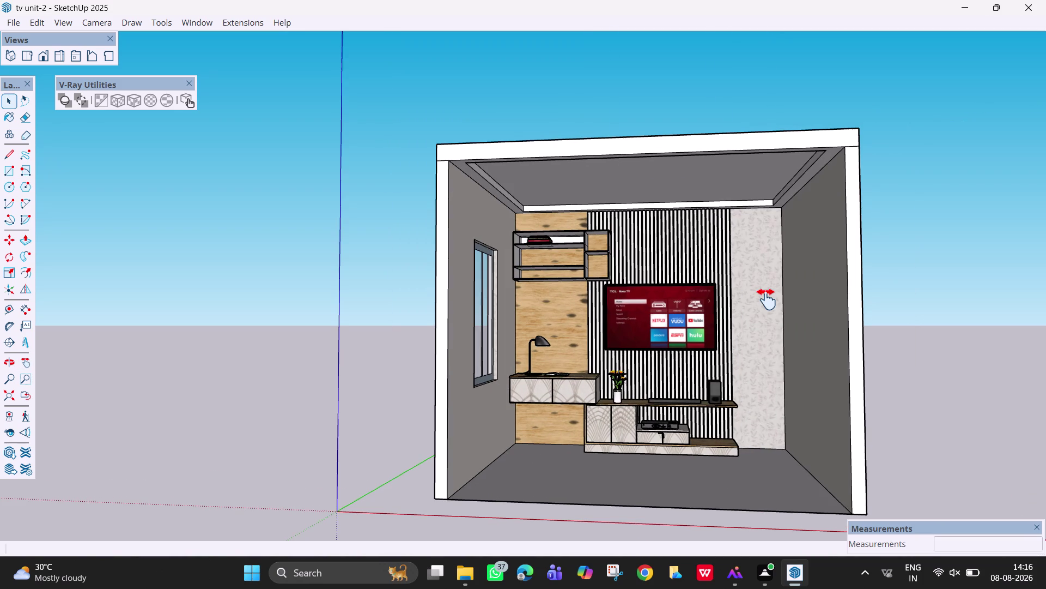
Save the model again and close SketchUp.
key(space)
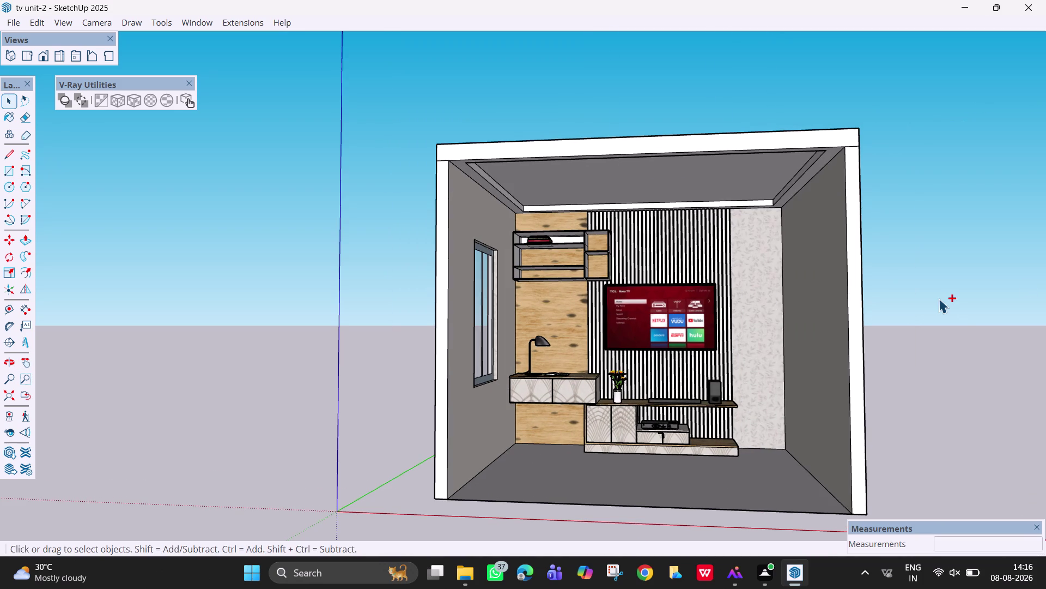
key(ctrl+s)
key(ctrl+s)
key(ctrl+s)
click(1032, 9)
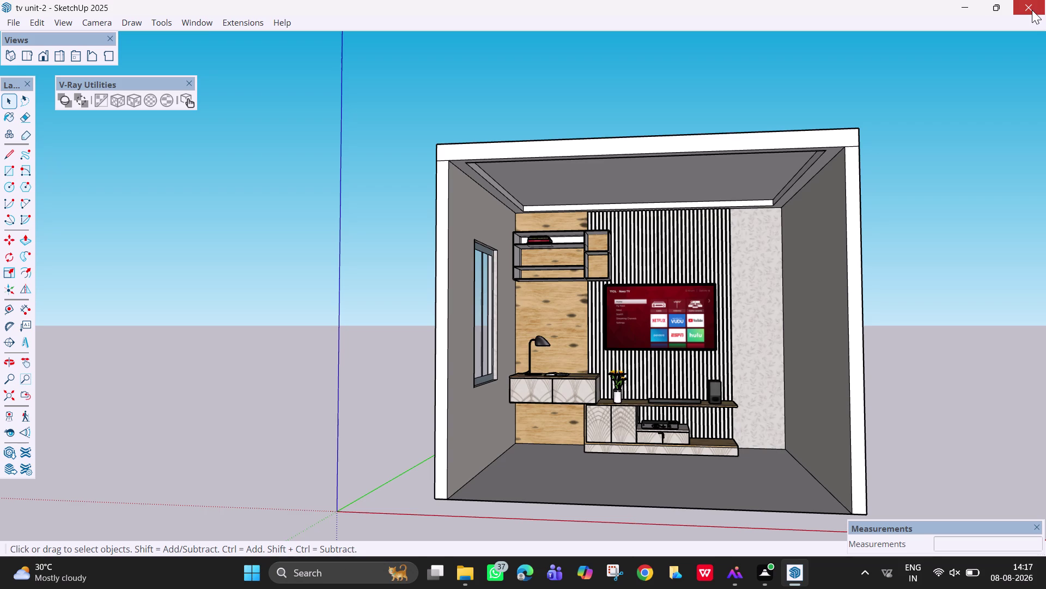
click(1033, 10)
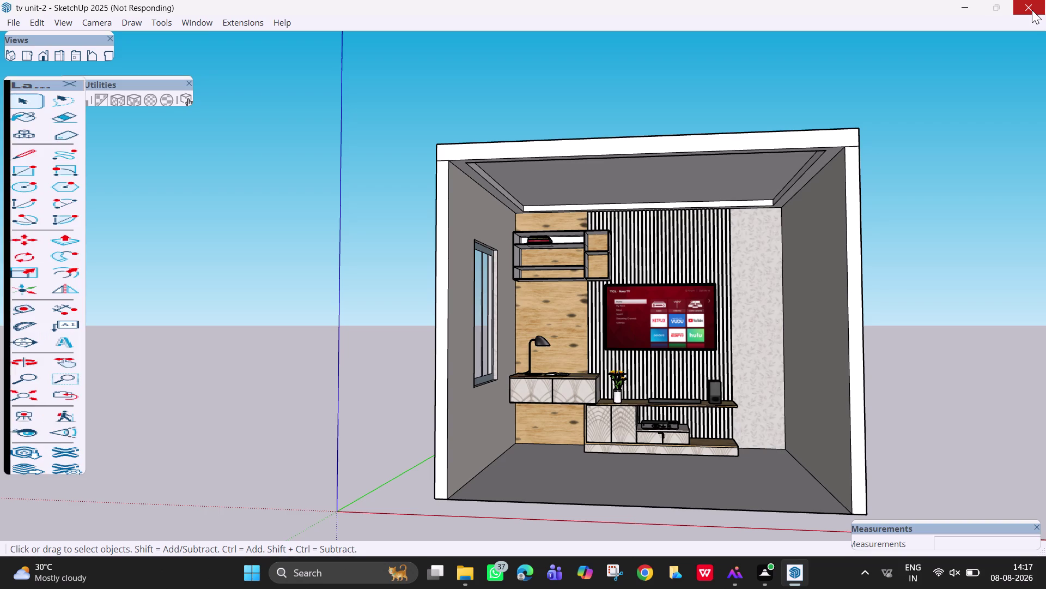